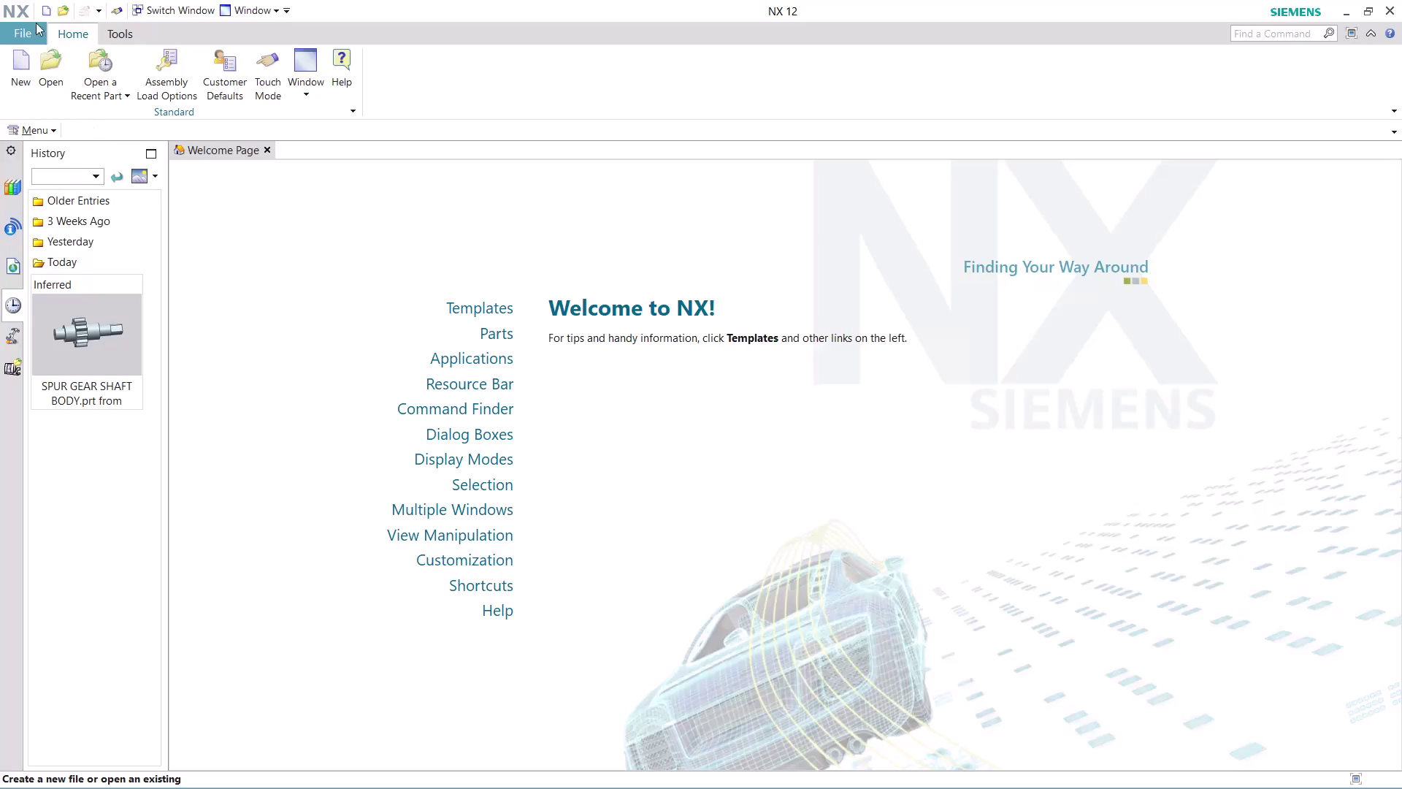
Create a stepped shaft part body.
Create a new part, model1.prt, from the millimetre Model template.
click(9, 72)
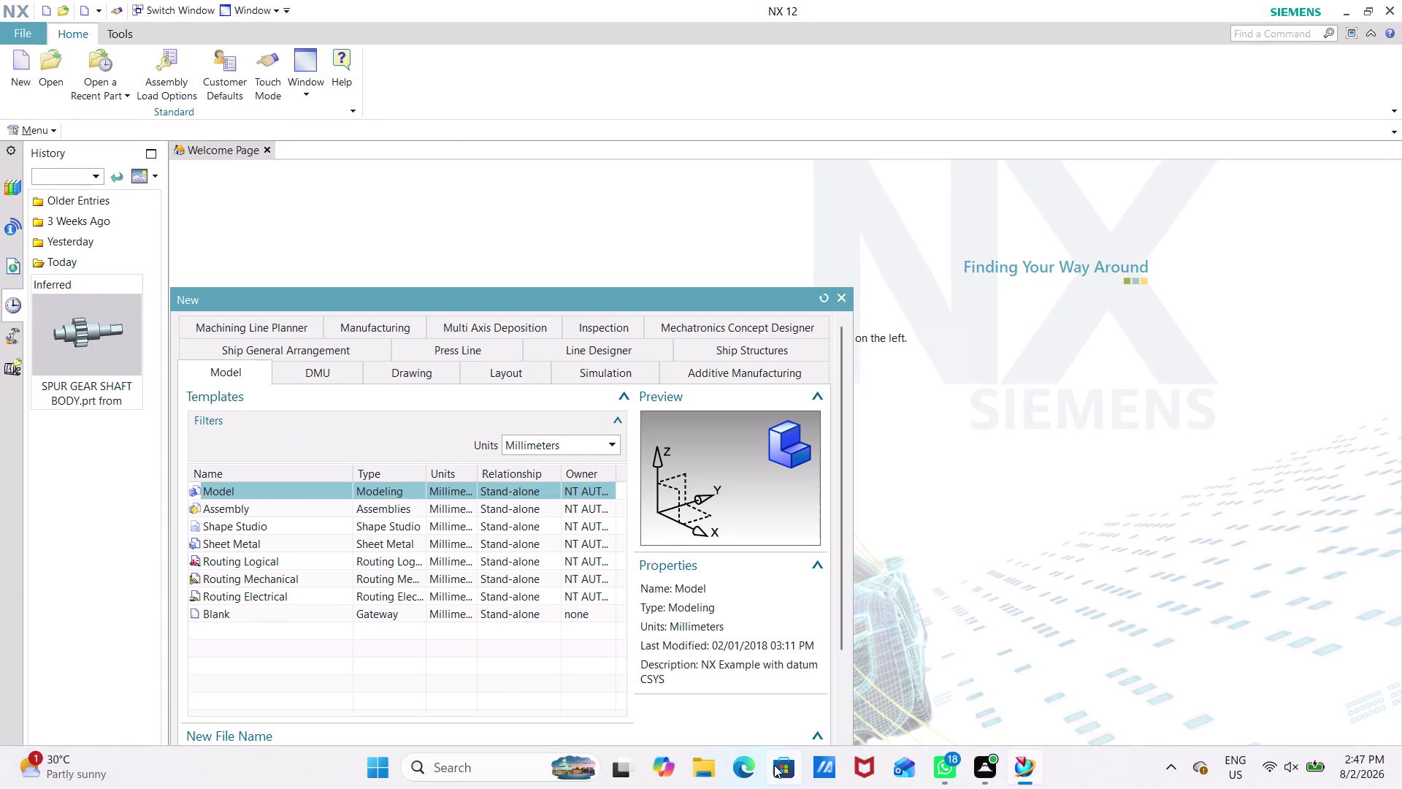
click(759, 765)
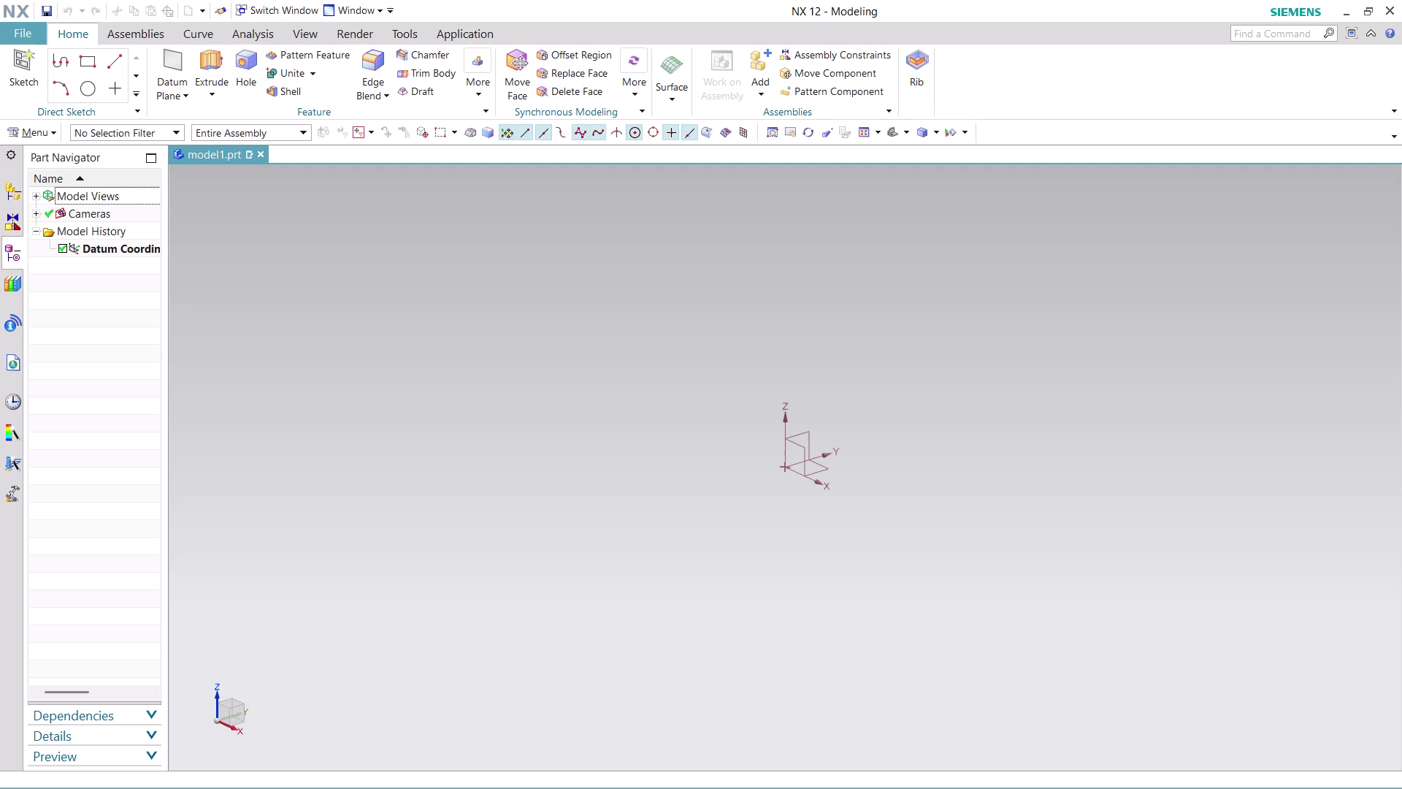
Insert Sketch (1) on the XY plane with default orientation and origin at 0,0,0.
click(35, 129)
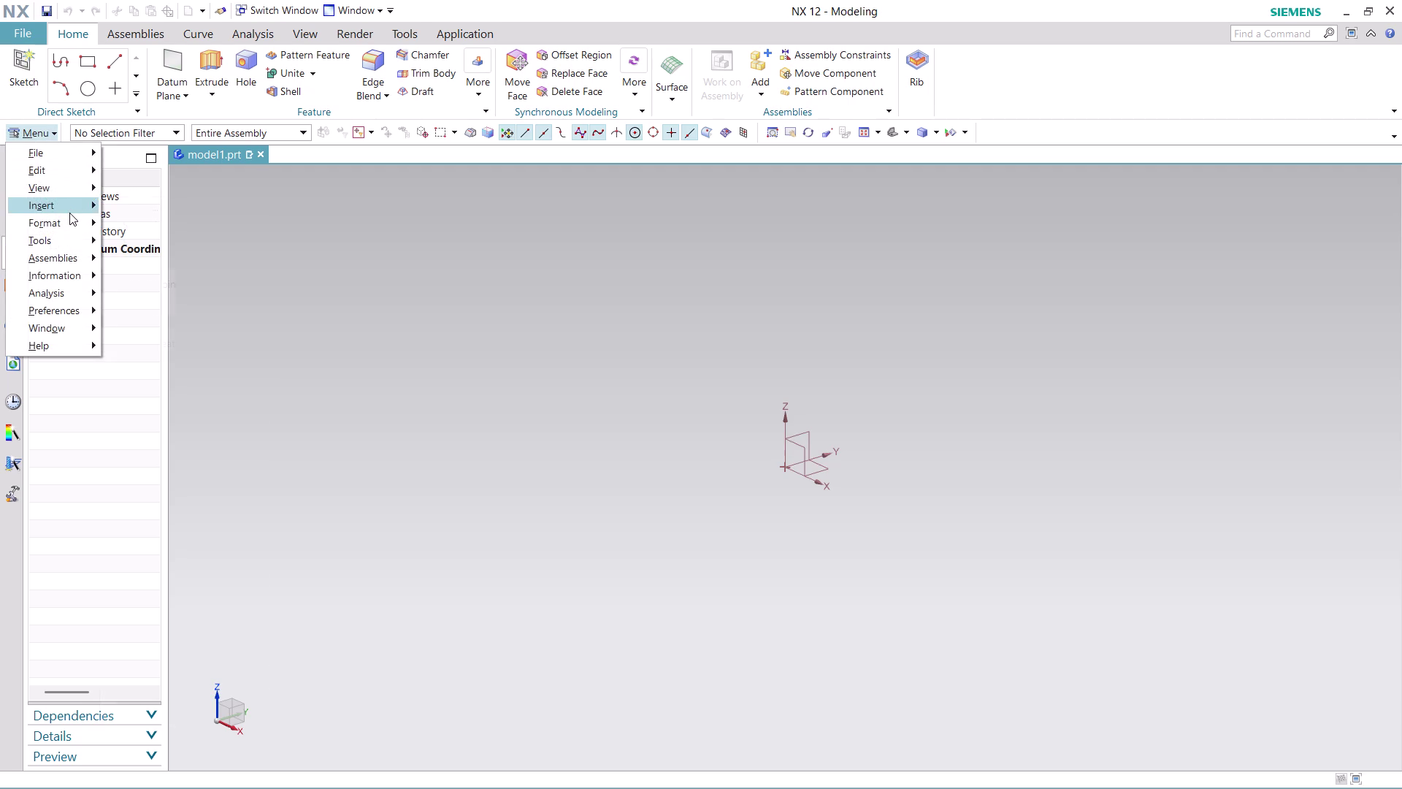
click(171, 227)
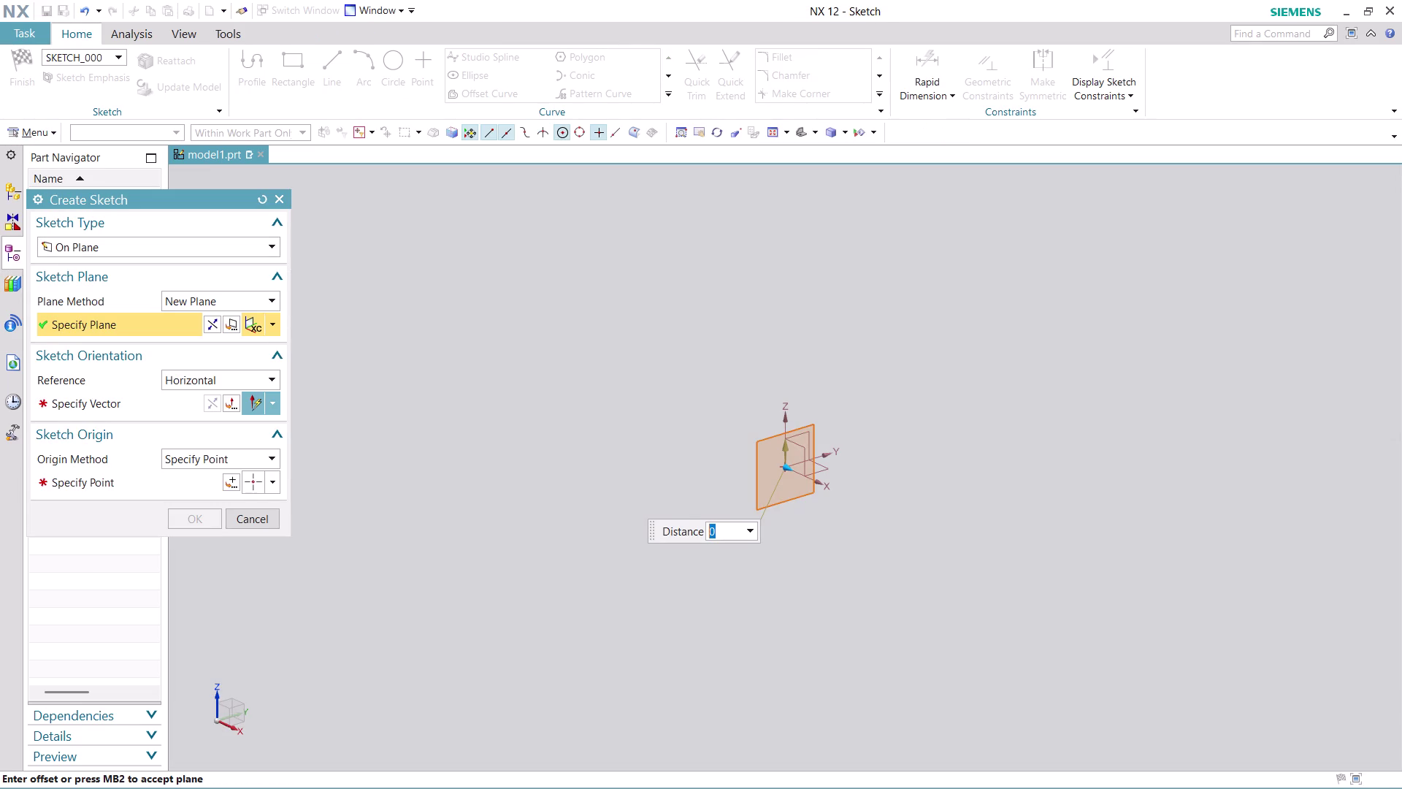
click(272, 324)
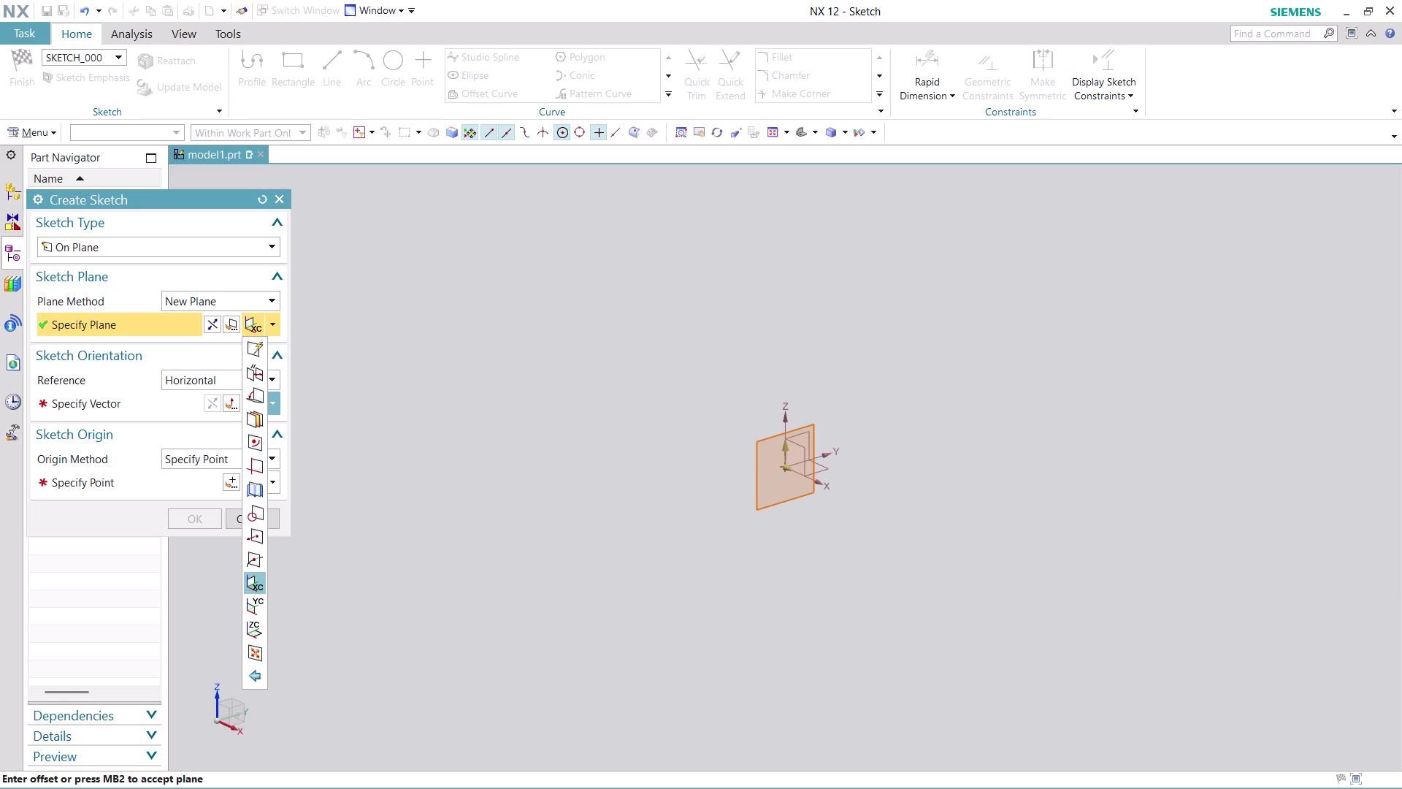
click(262, 635)
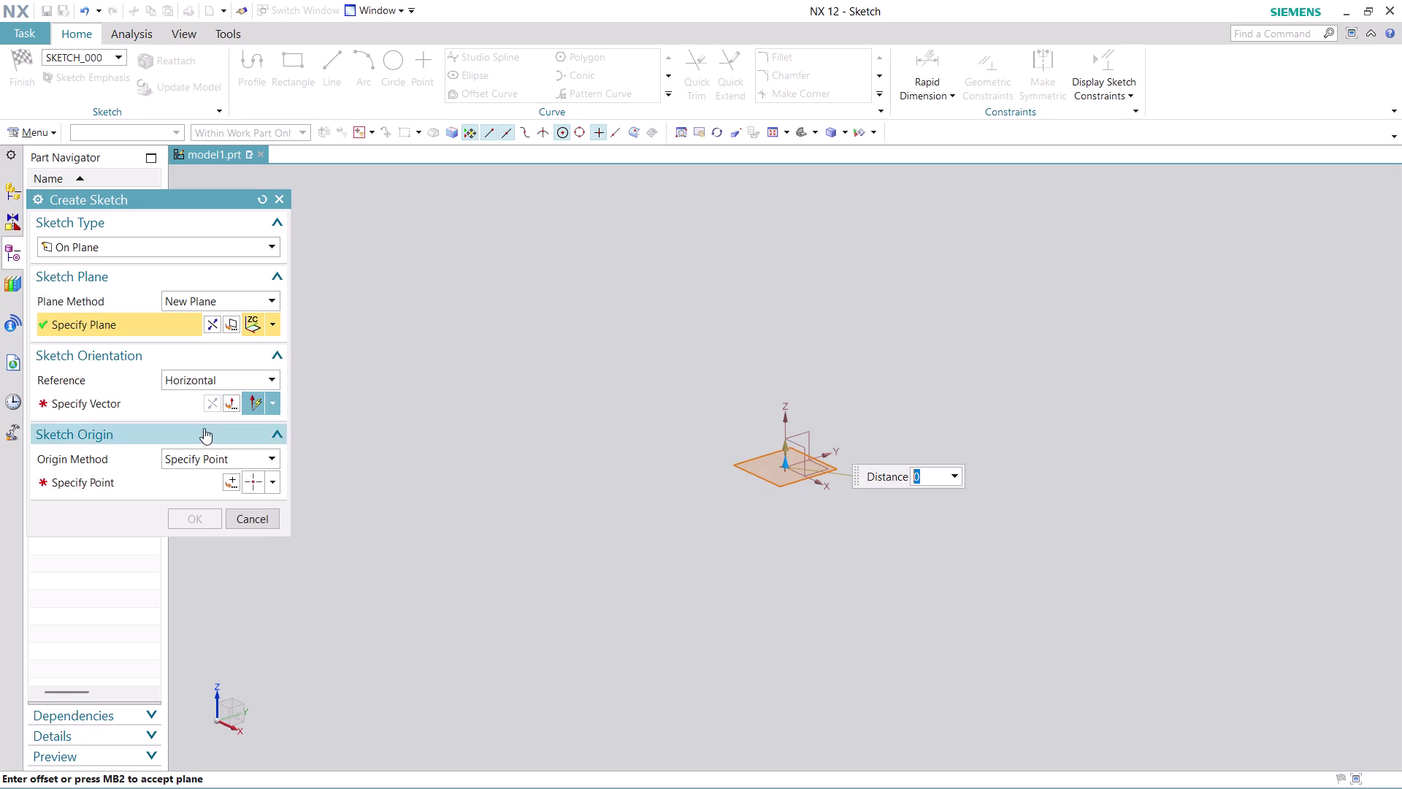
click(142, 406)
click(826, 455)
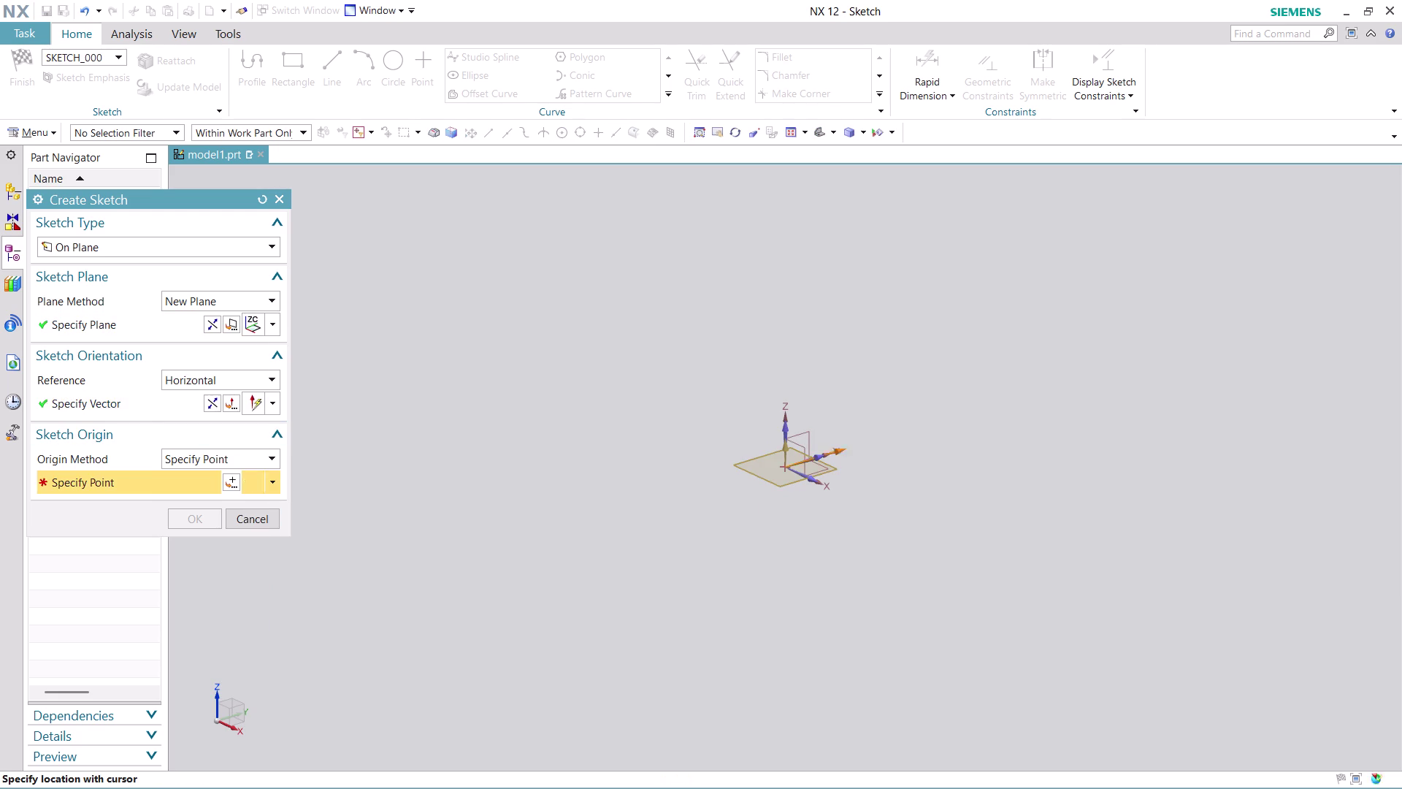
click(223, 481)
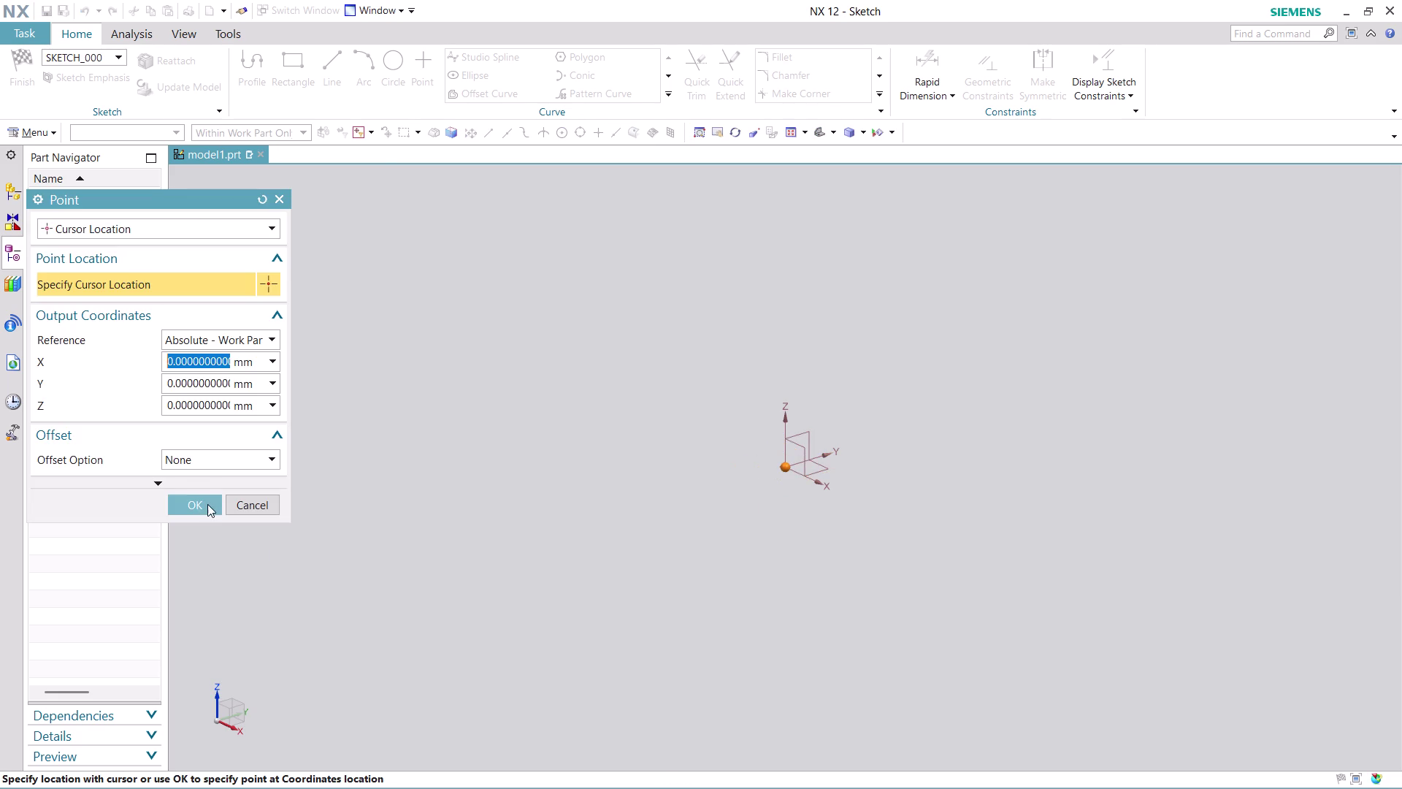
click(203, 511)
click(193, 515)
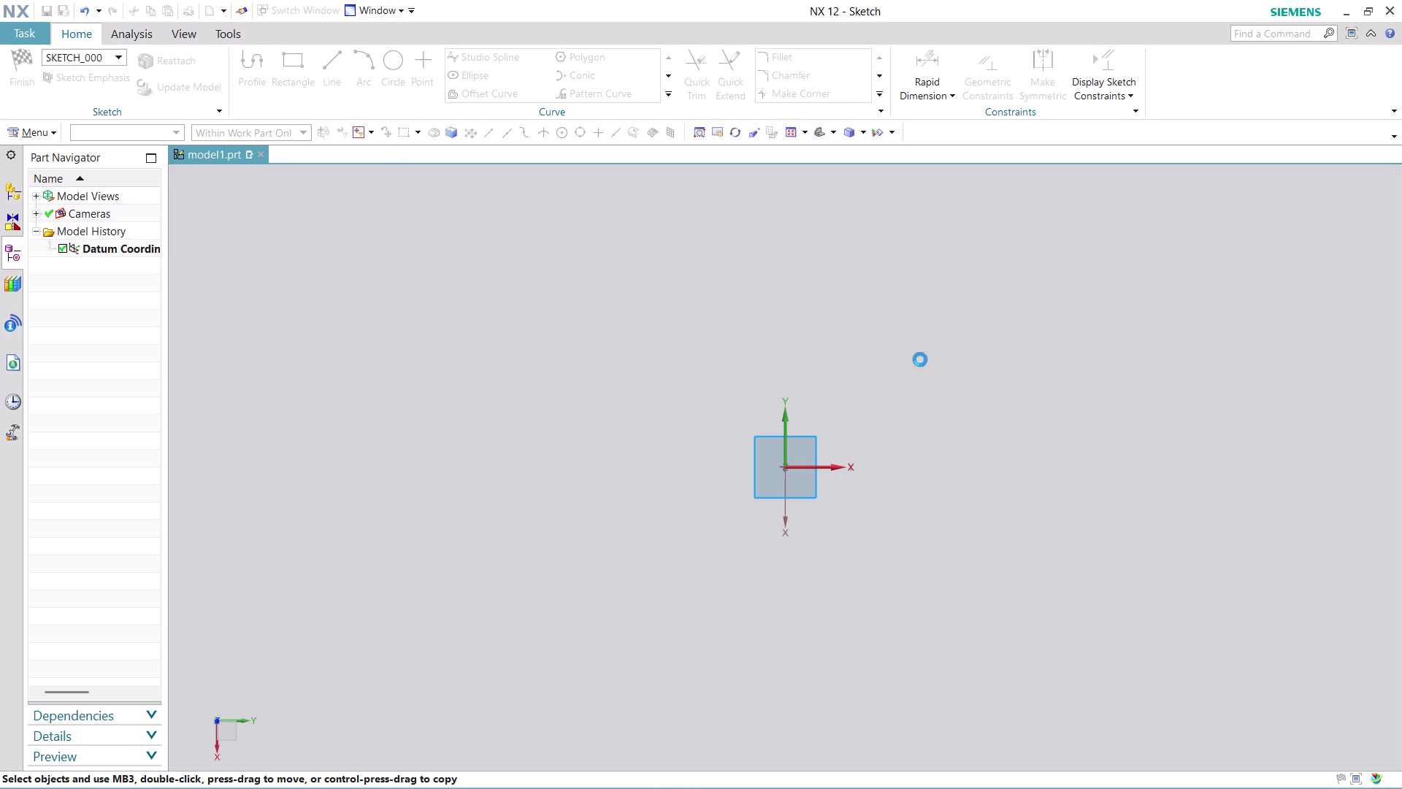
click(1276, 37)
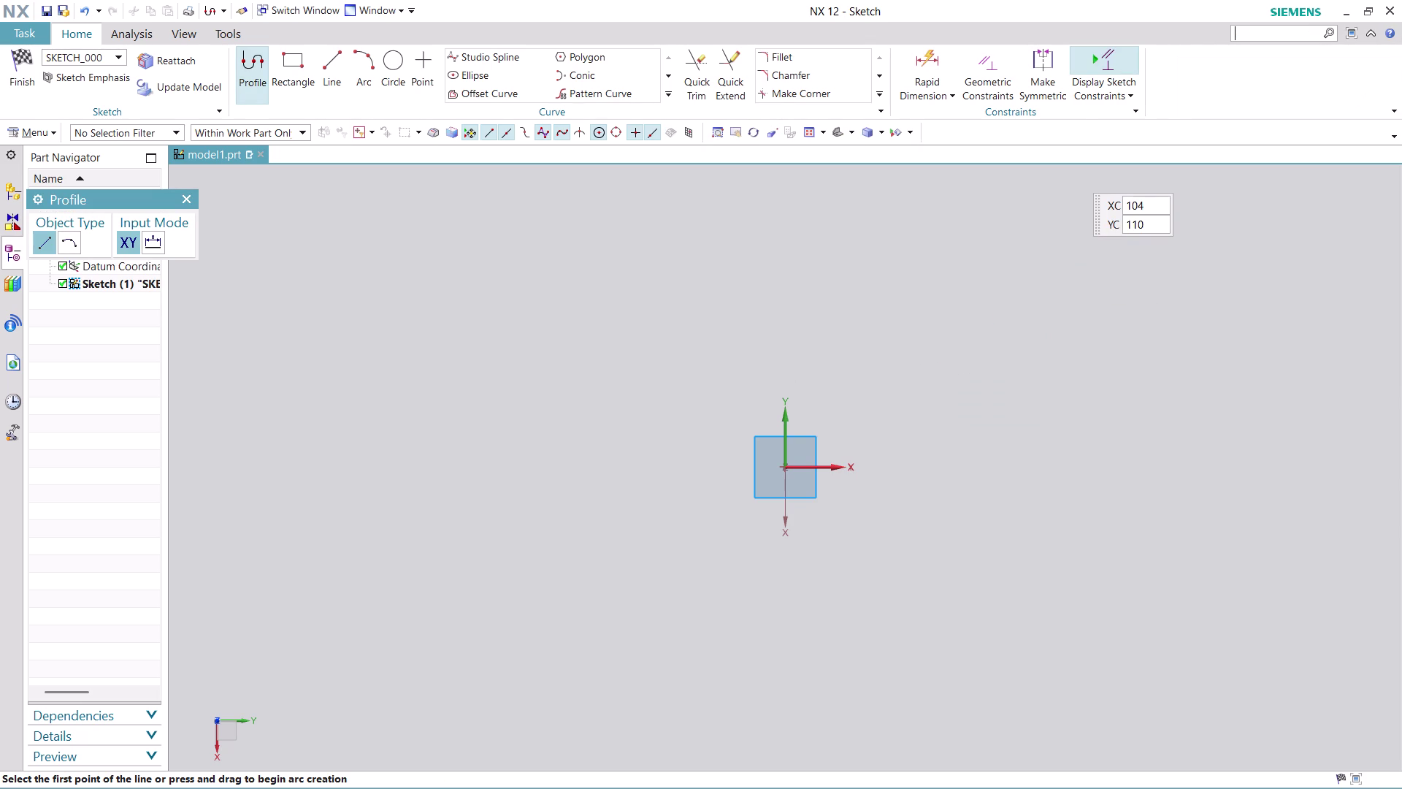
Find JOURNAL in Command Finder, choose Record Journal, and dismiss the warning.
text(JO)
text(URN)
text(A)
text(L)
key(Return)
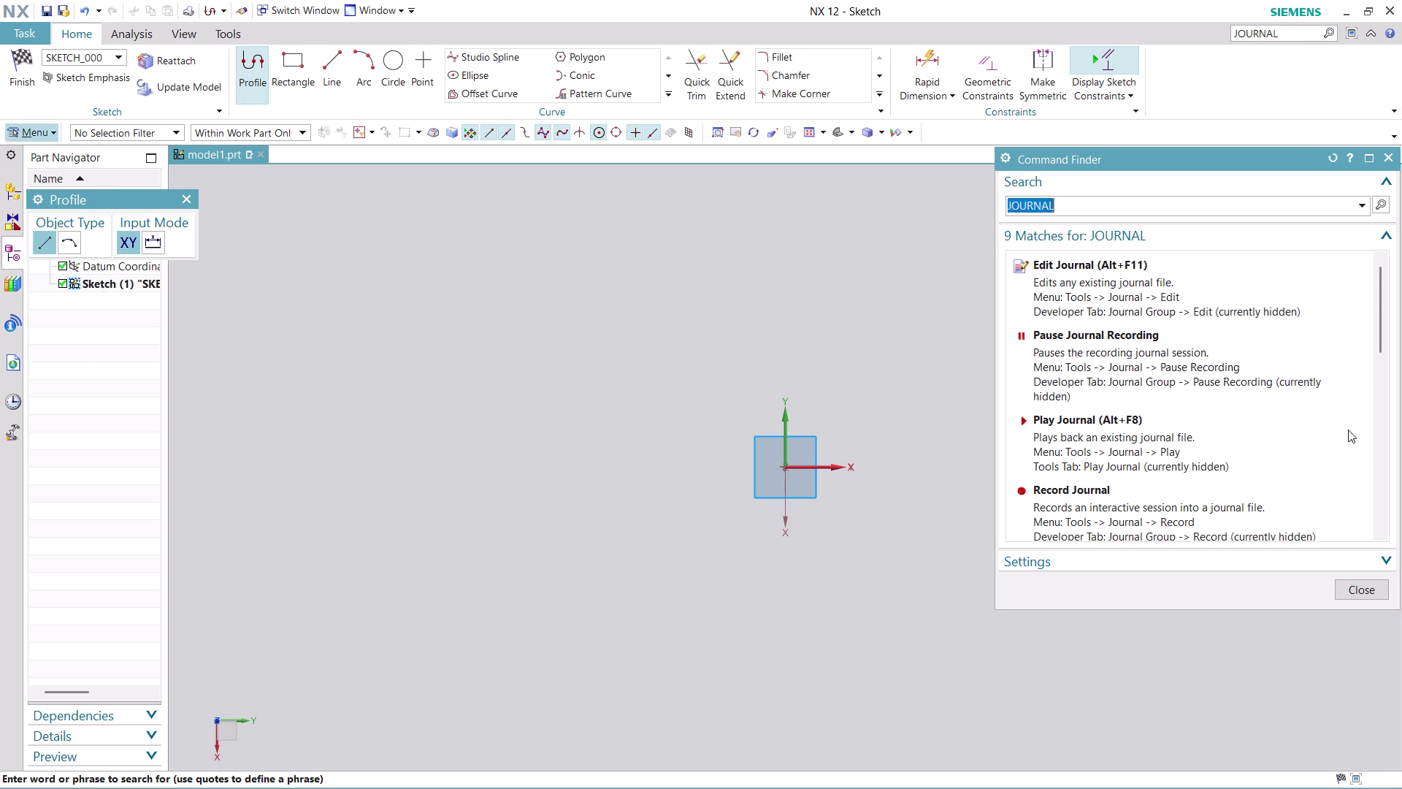
scroll(down, 3)
scroll(down, 3)
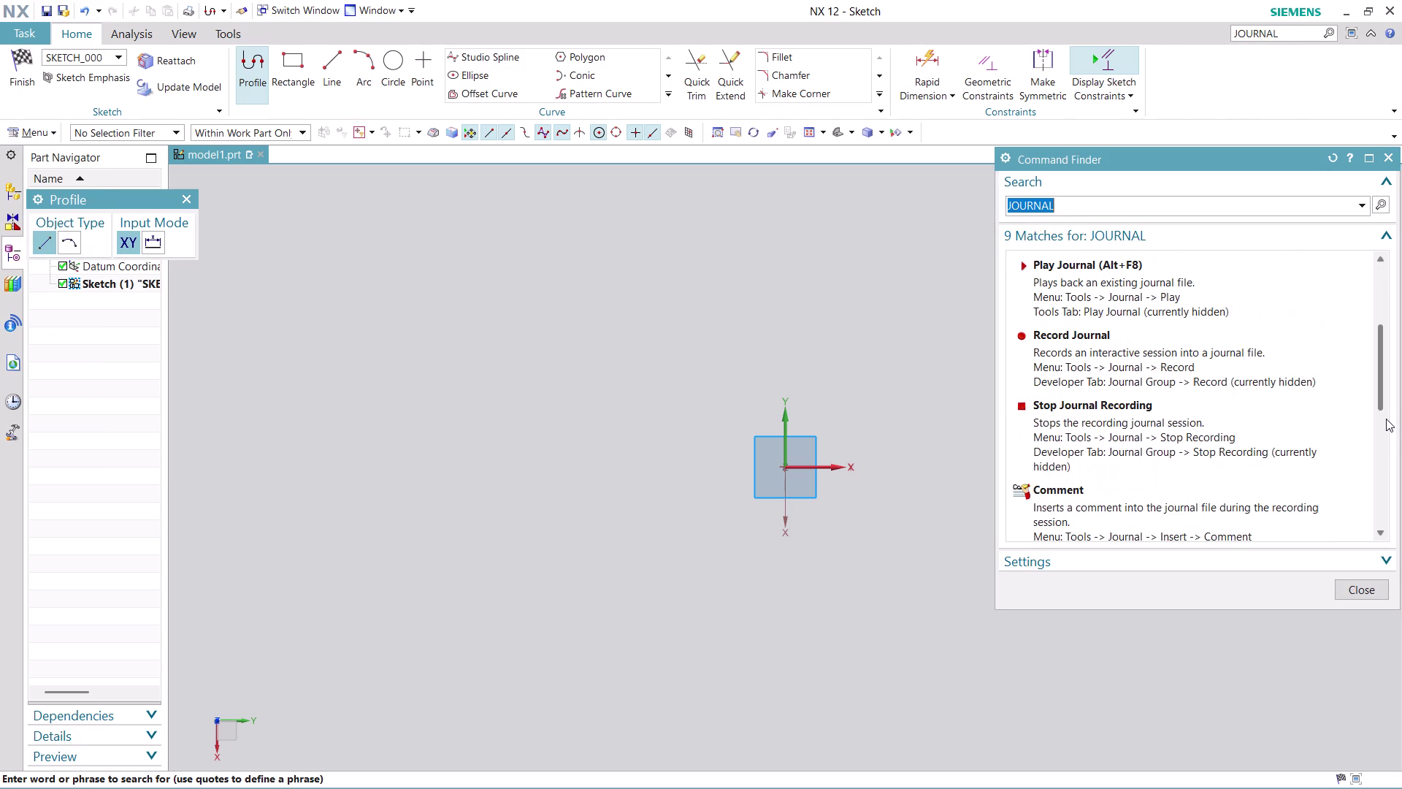
click(1184, 378)
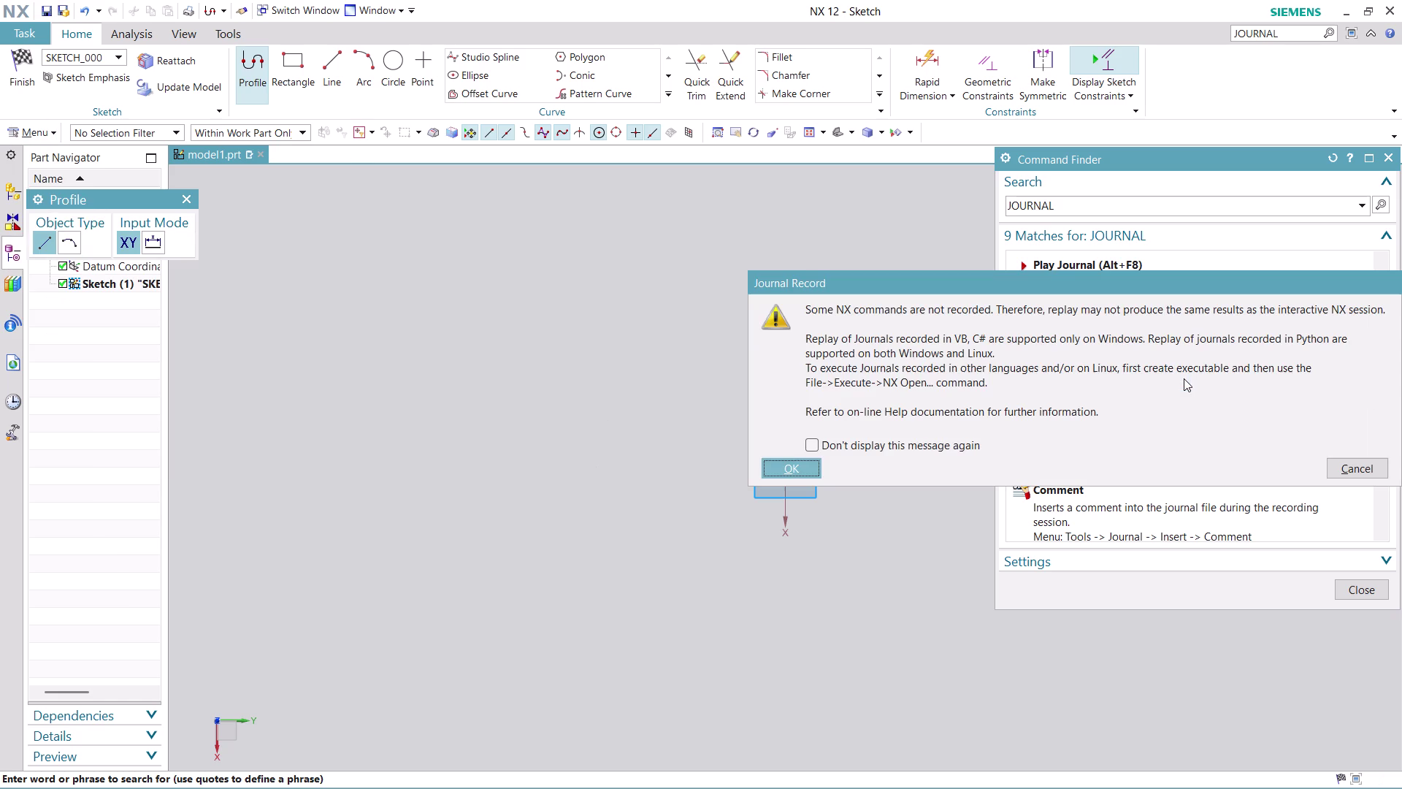
click(786, 468)
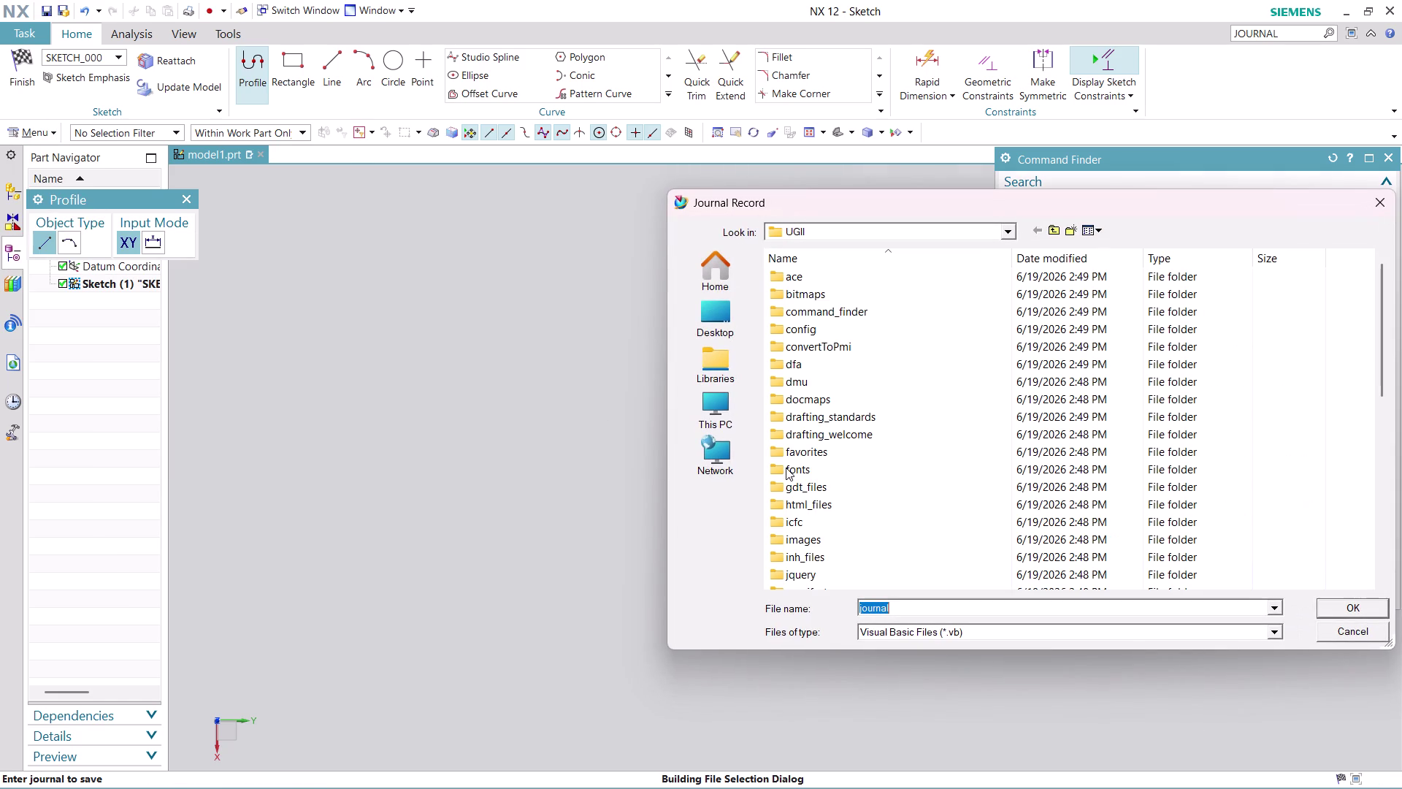
Save the journal as PART in the nx-cad drawing files folder and start recording.
click(719, 319)
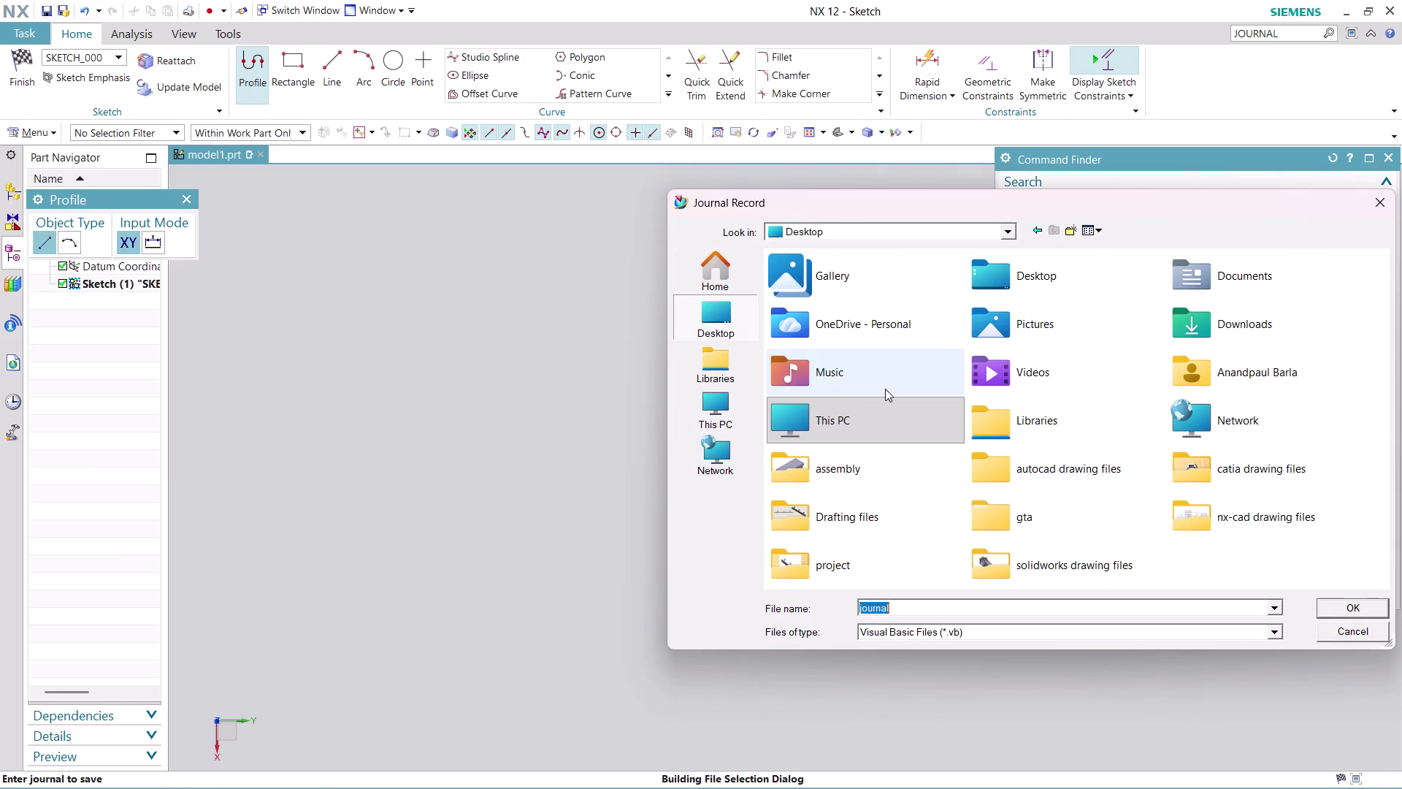
double_click(1282, 507)
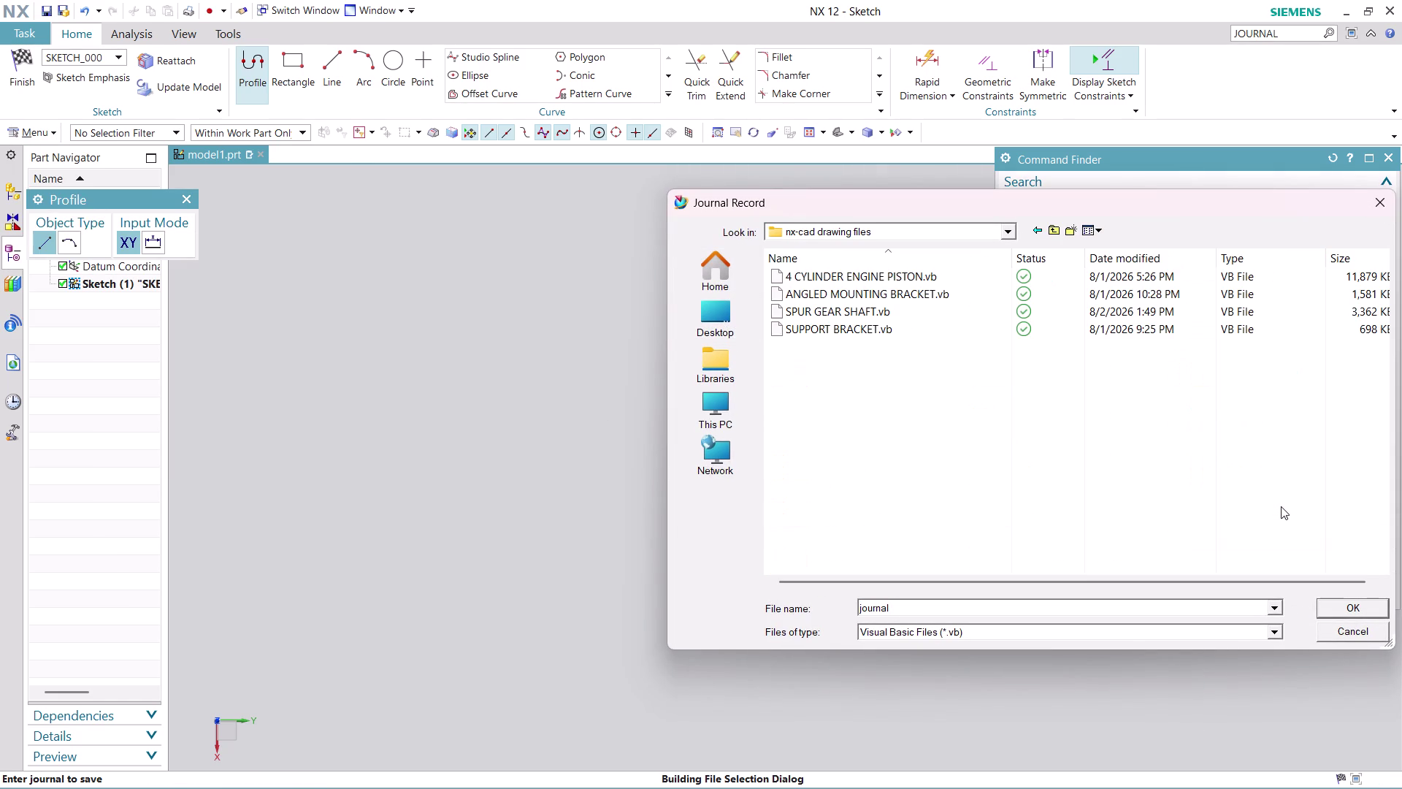
click(1079, 604)
text(PART)
key(space)
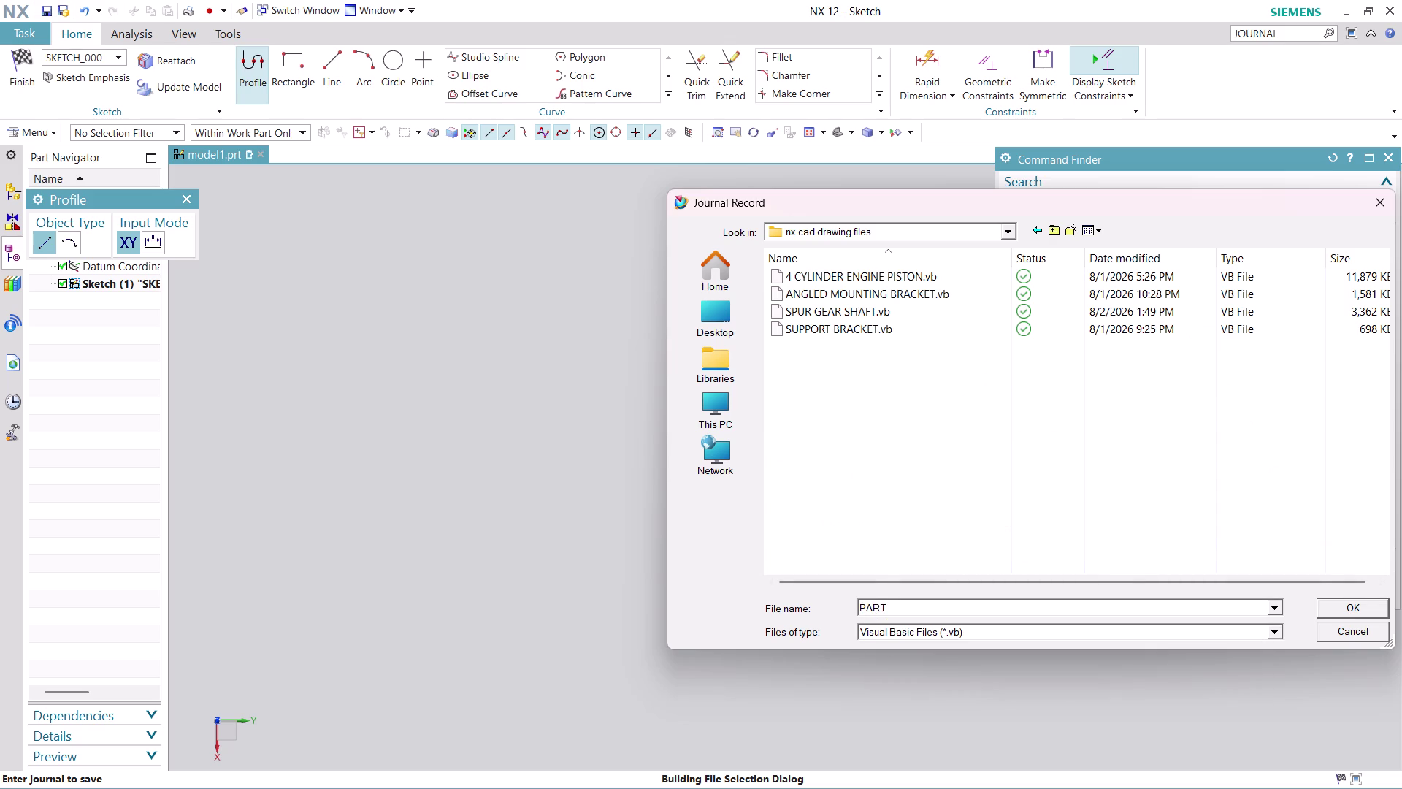
text(BODY)
click(1369, 604)
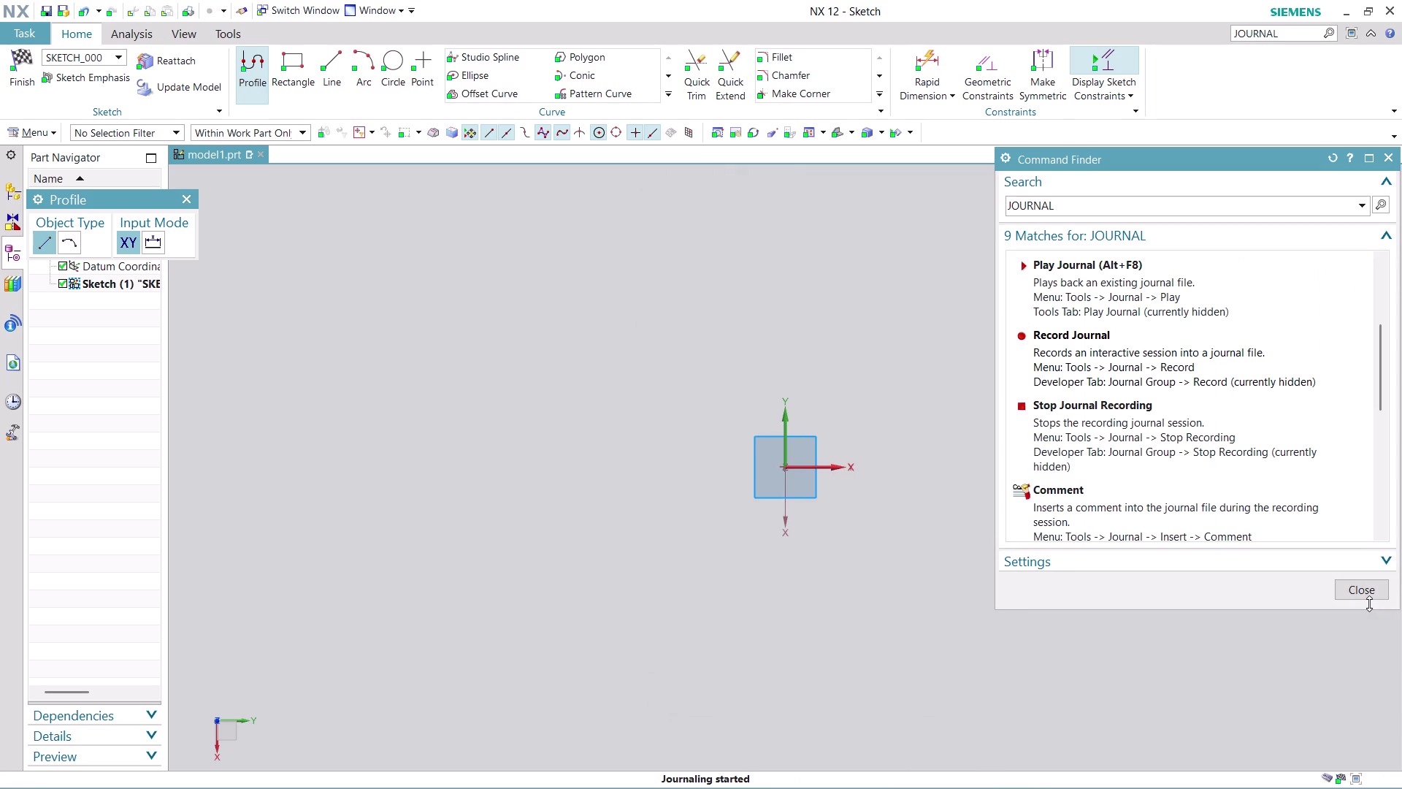
click(1365, 590)
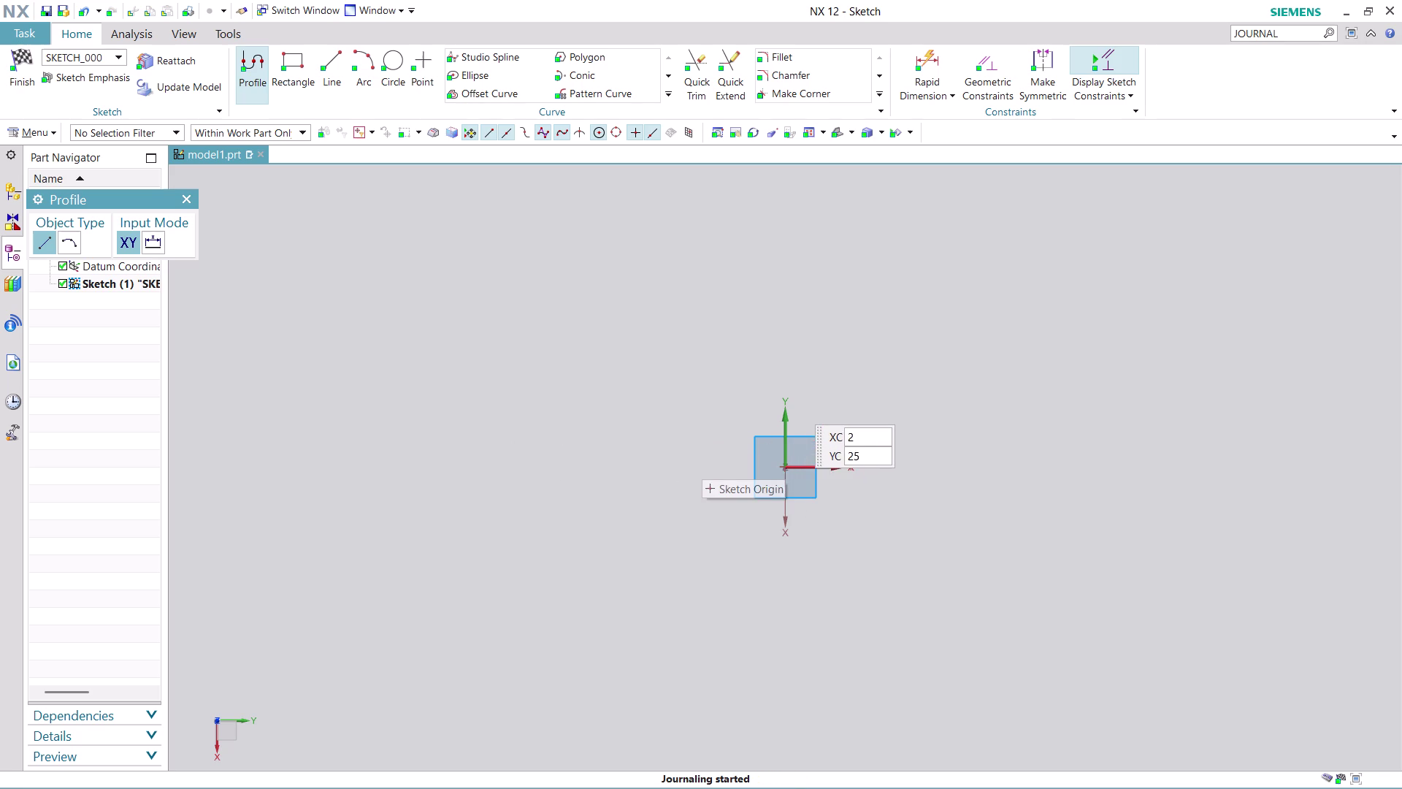
Draw the profile's left edge, 35.9 top edge, 17/22 raised step, then 15, 10-drop, 25 edges.
click(710, 472)
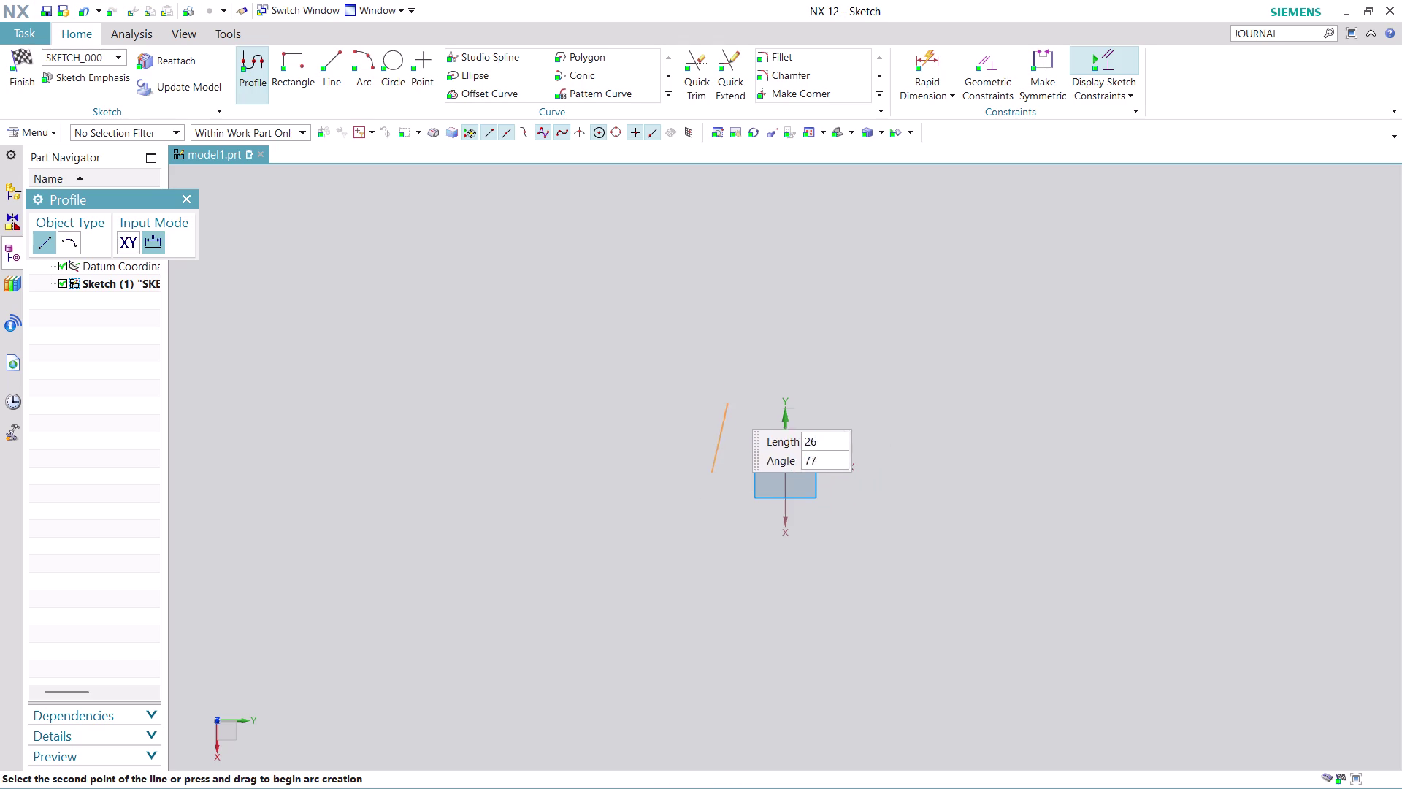
click(709, 329)
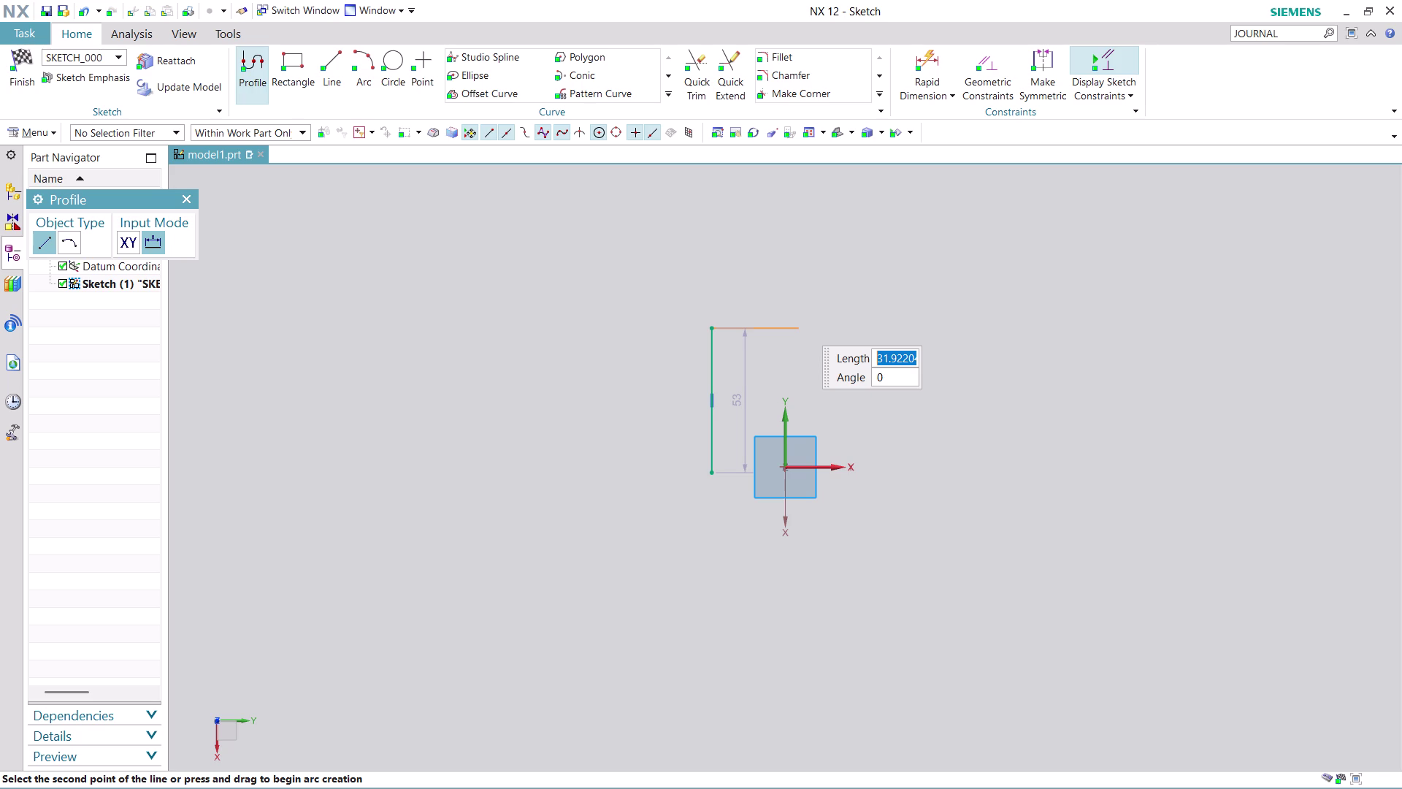
click(811, 321)
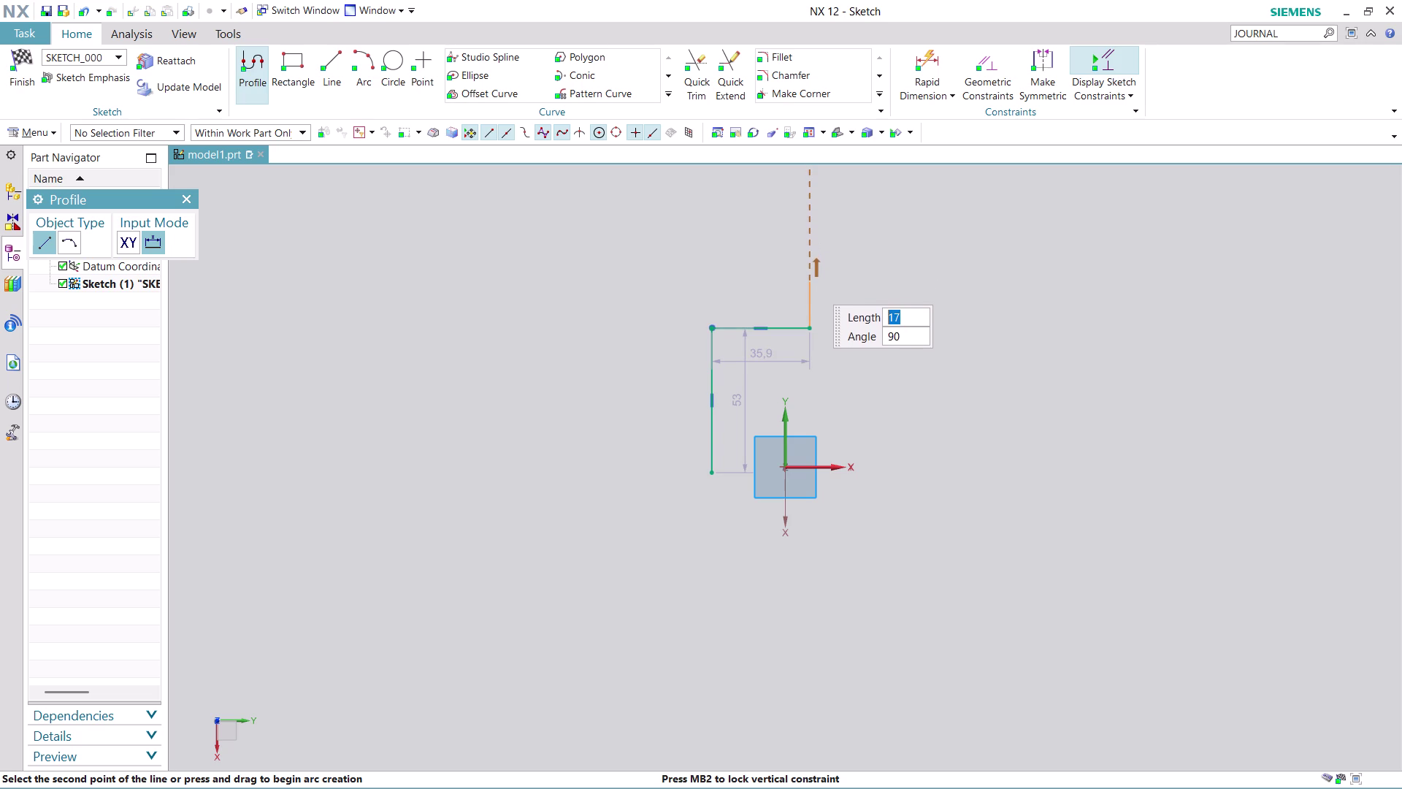
click(809, 281)
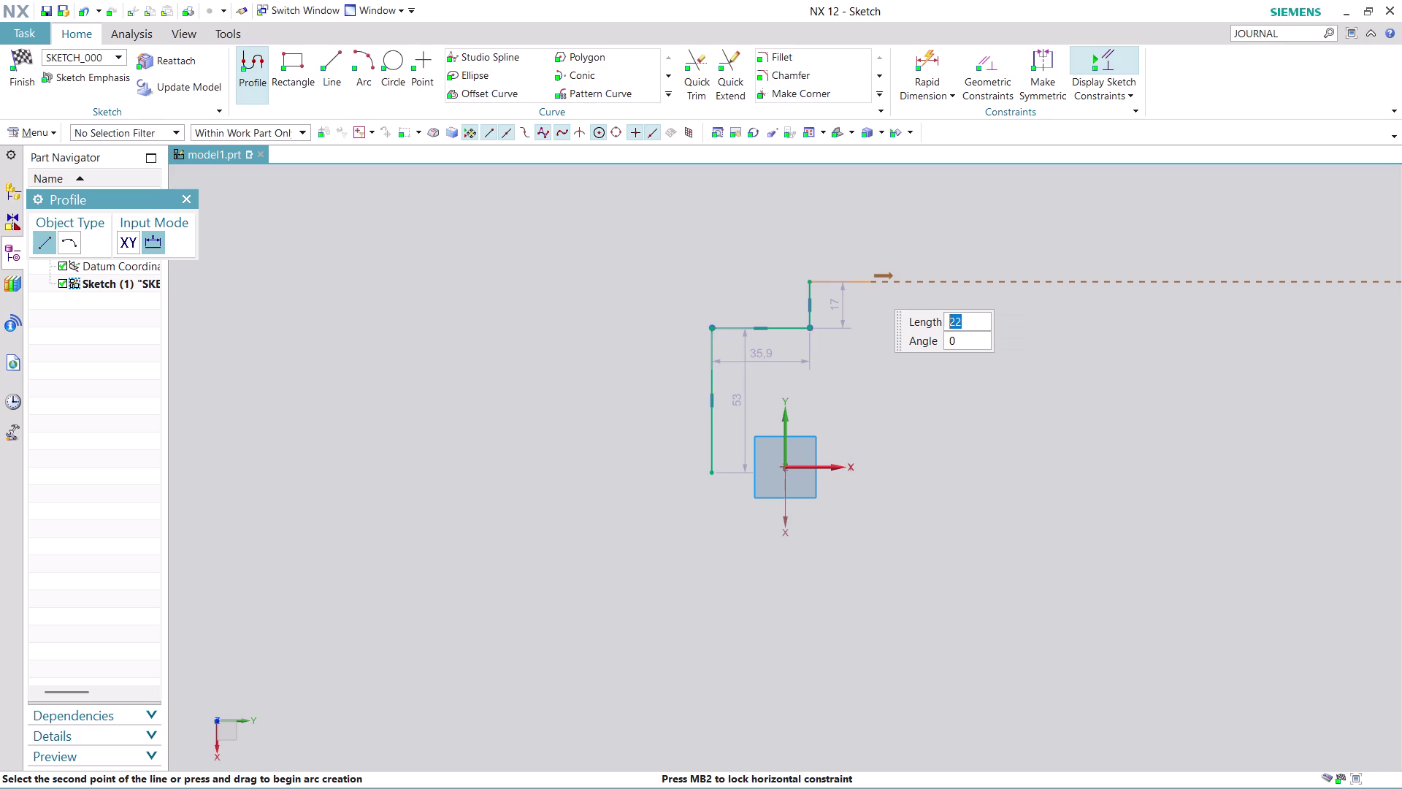
click(870, 285)
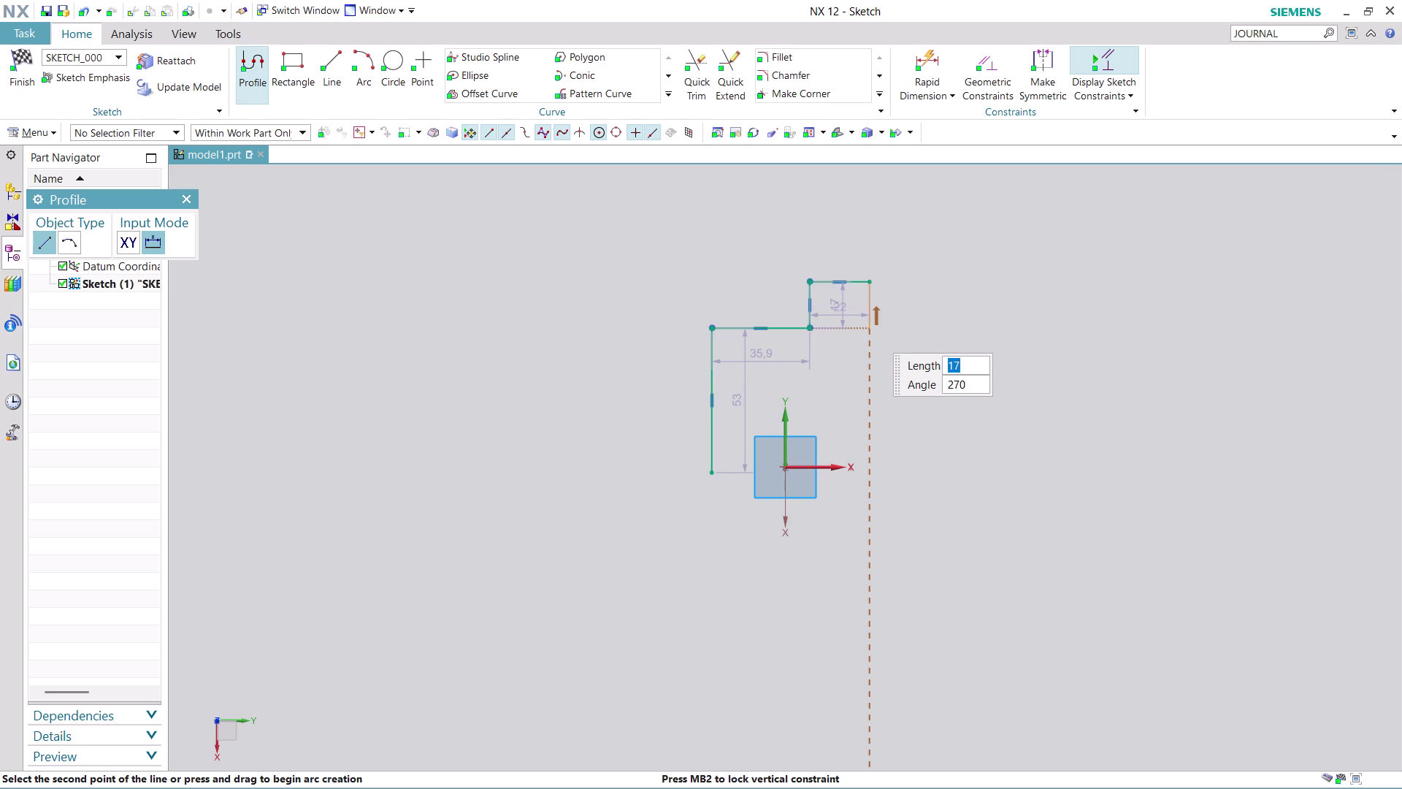
click(869, 329)
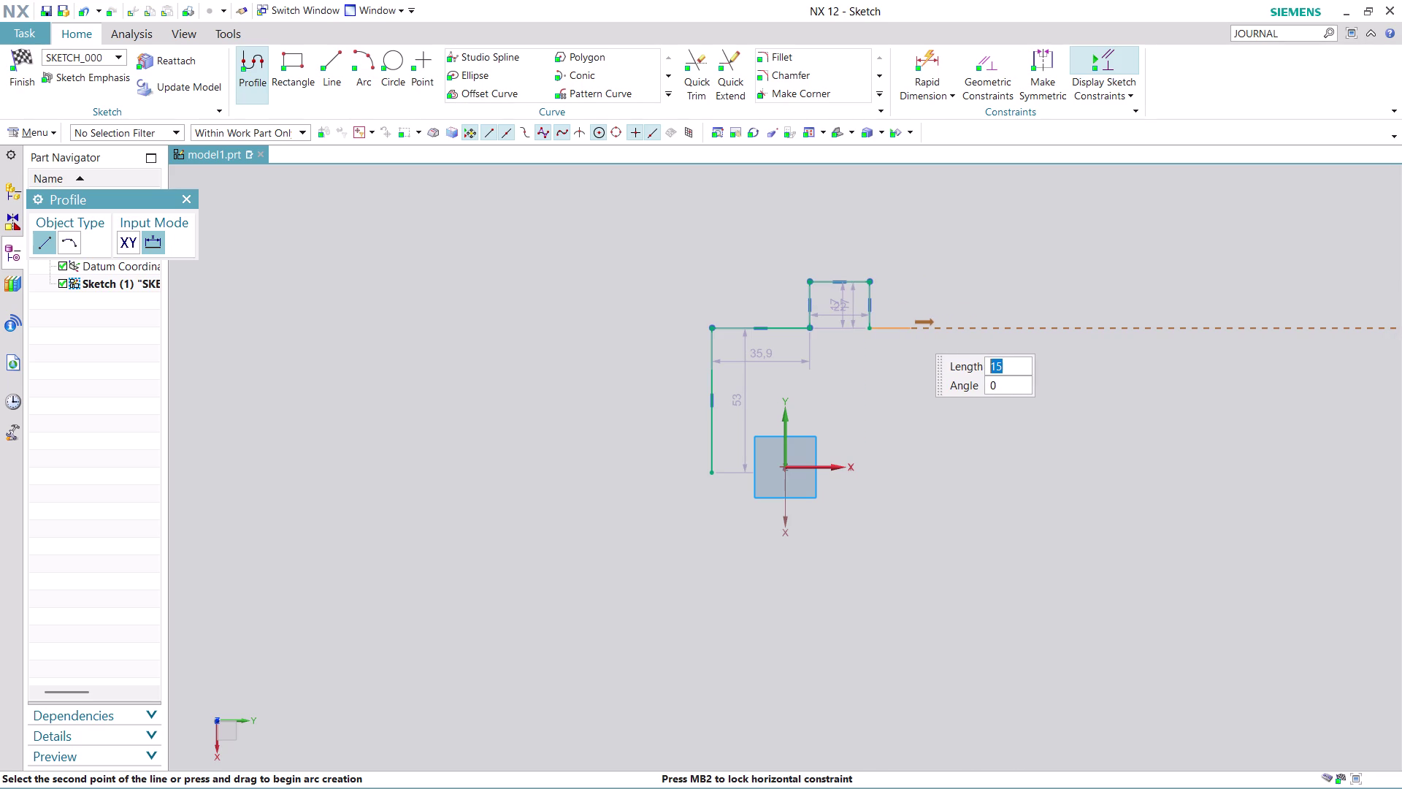
click(912, 329)
click(910, 354)
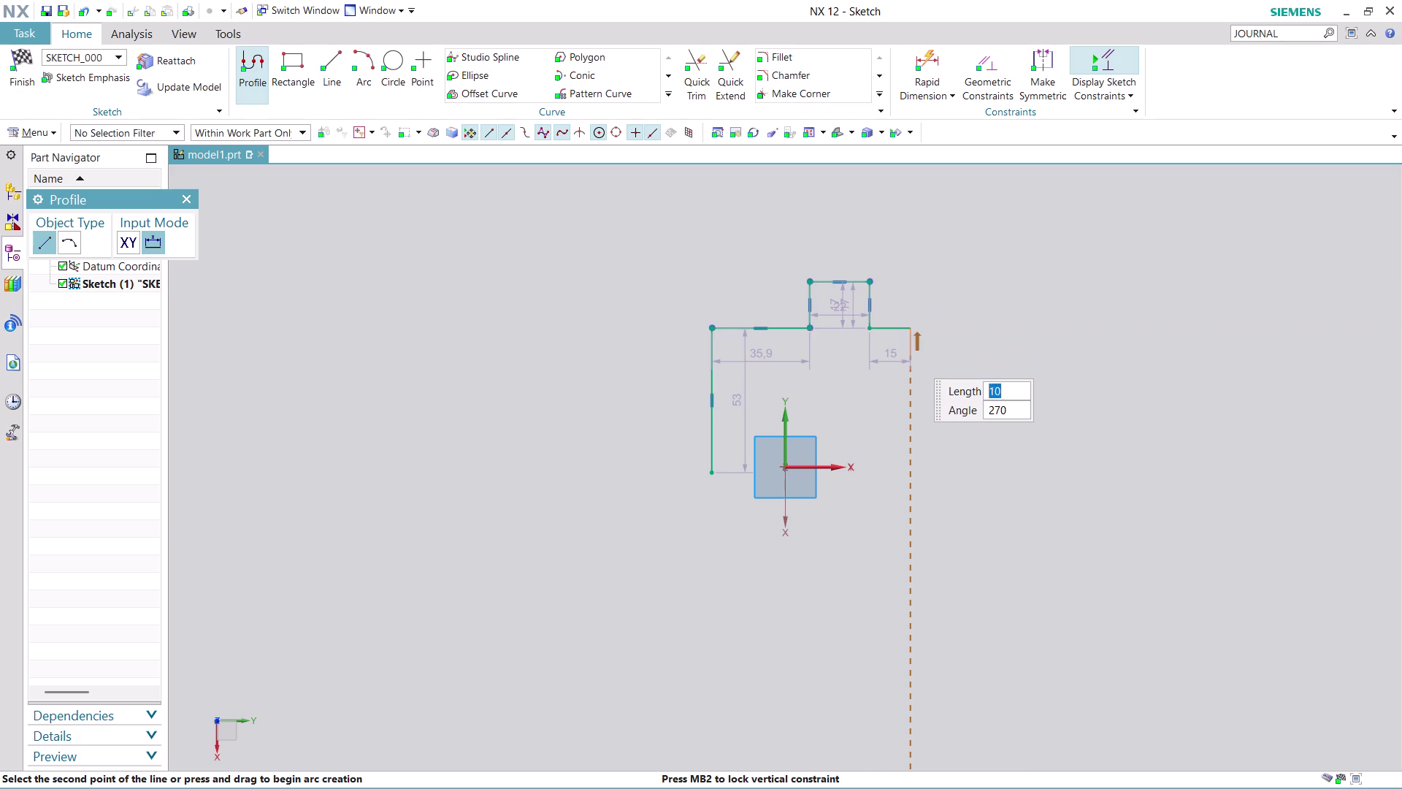
click(978, 353)
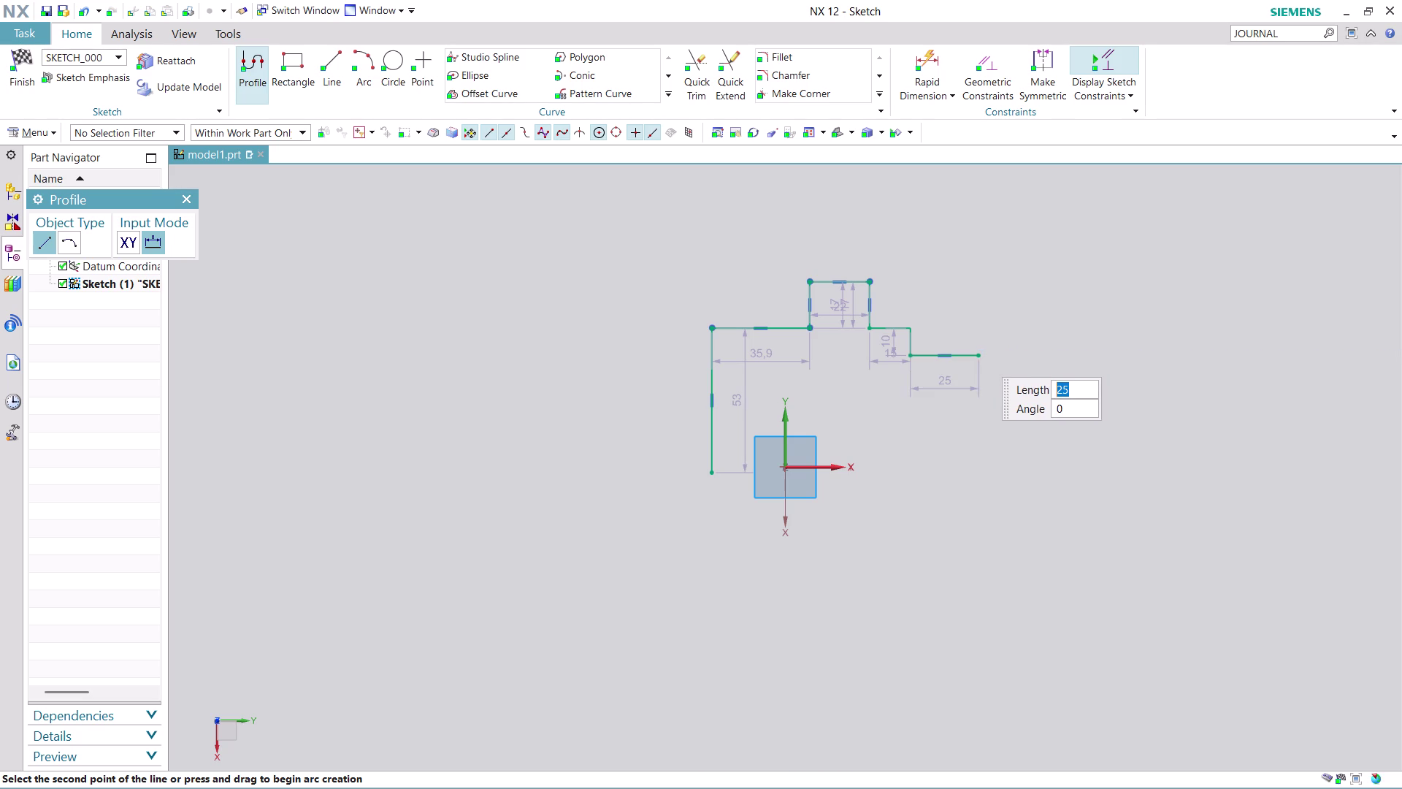
click(978, 377)
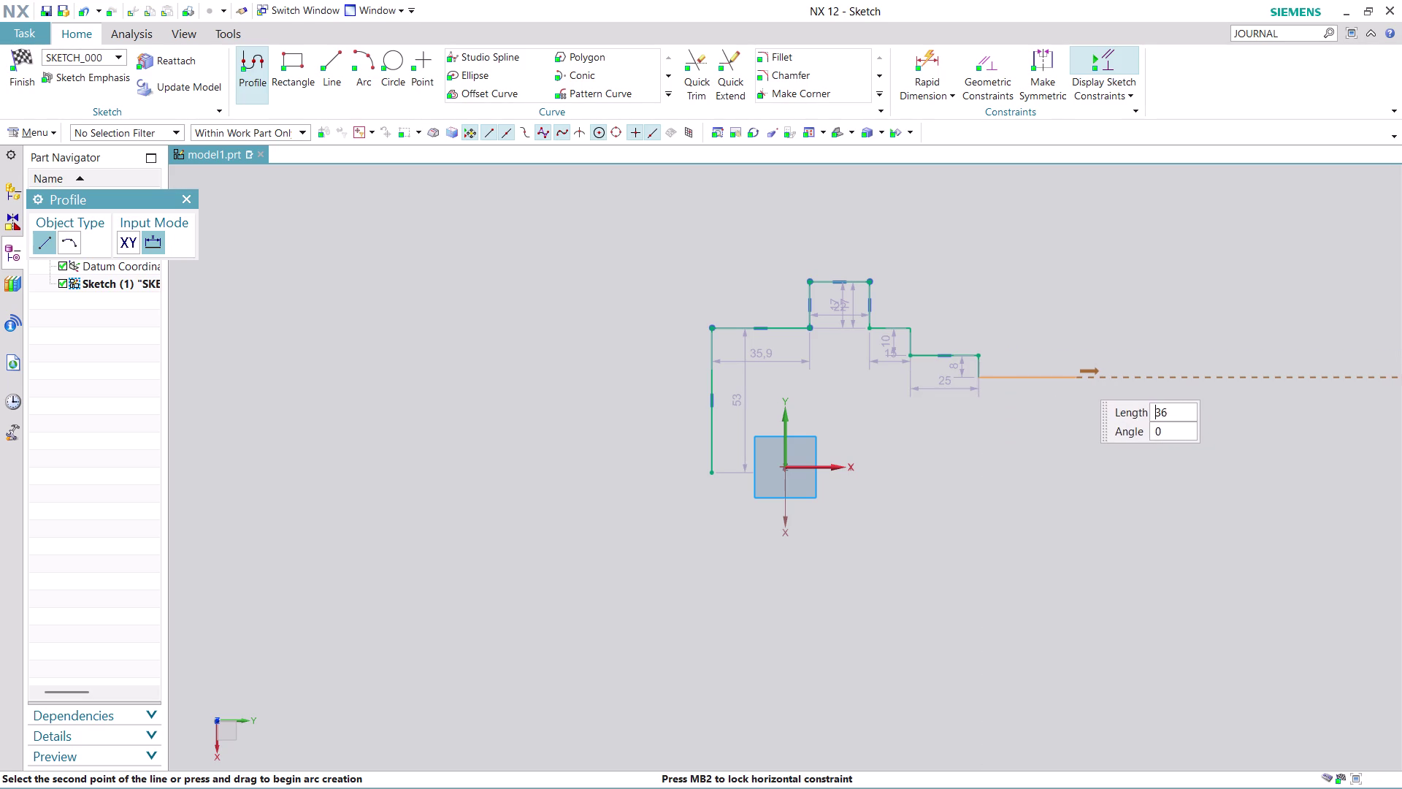
Add steps of 27, 23, 22 and 36 with vertical drops, then the long bottom edge leftward.
click(1052, 377)
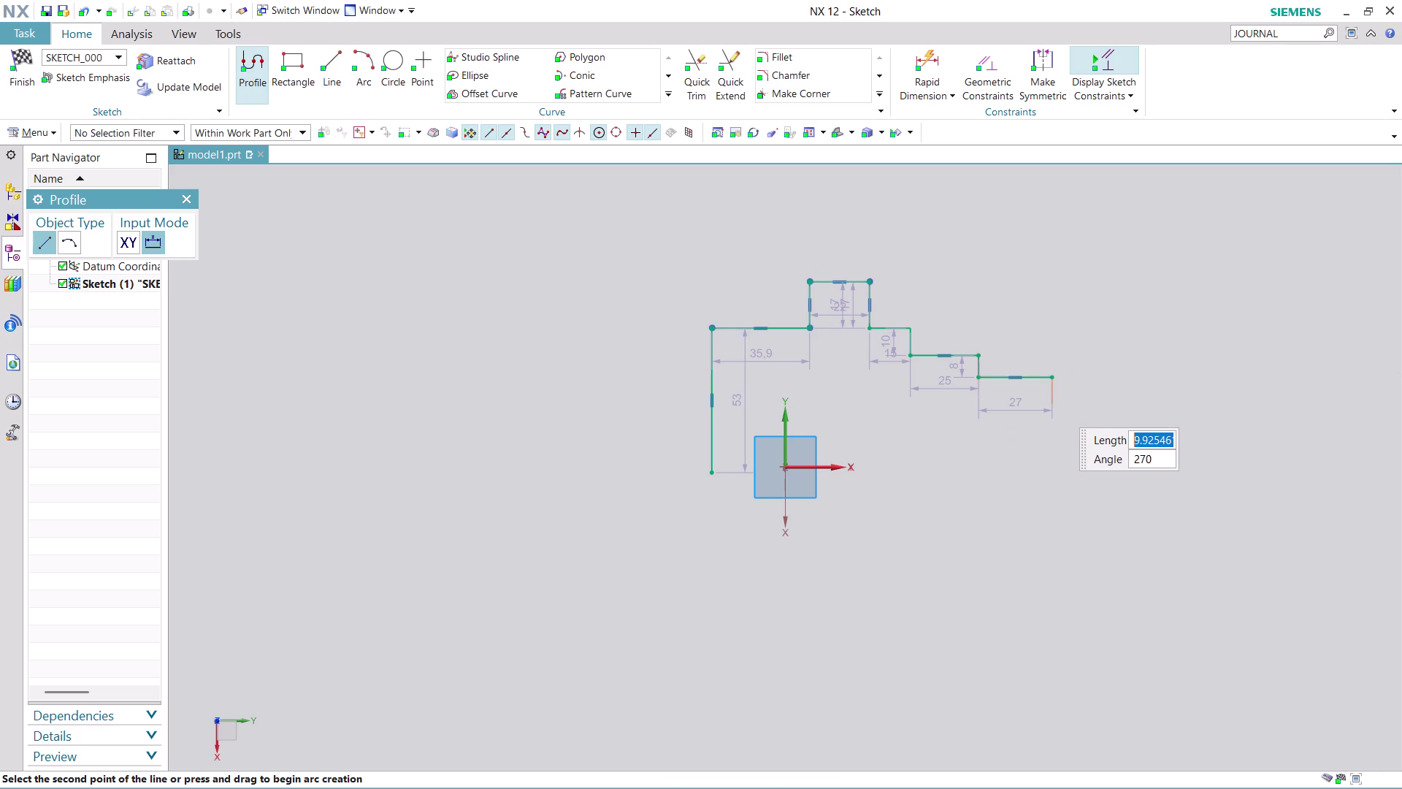
click(1055, 403)
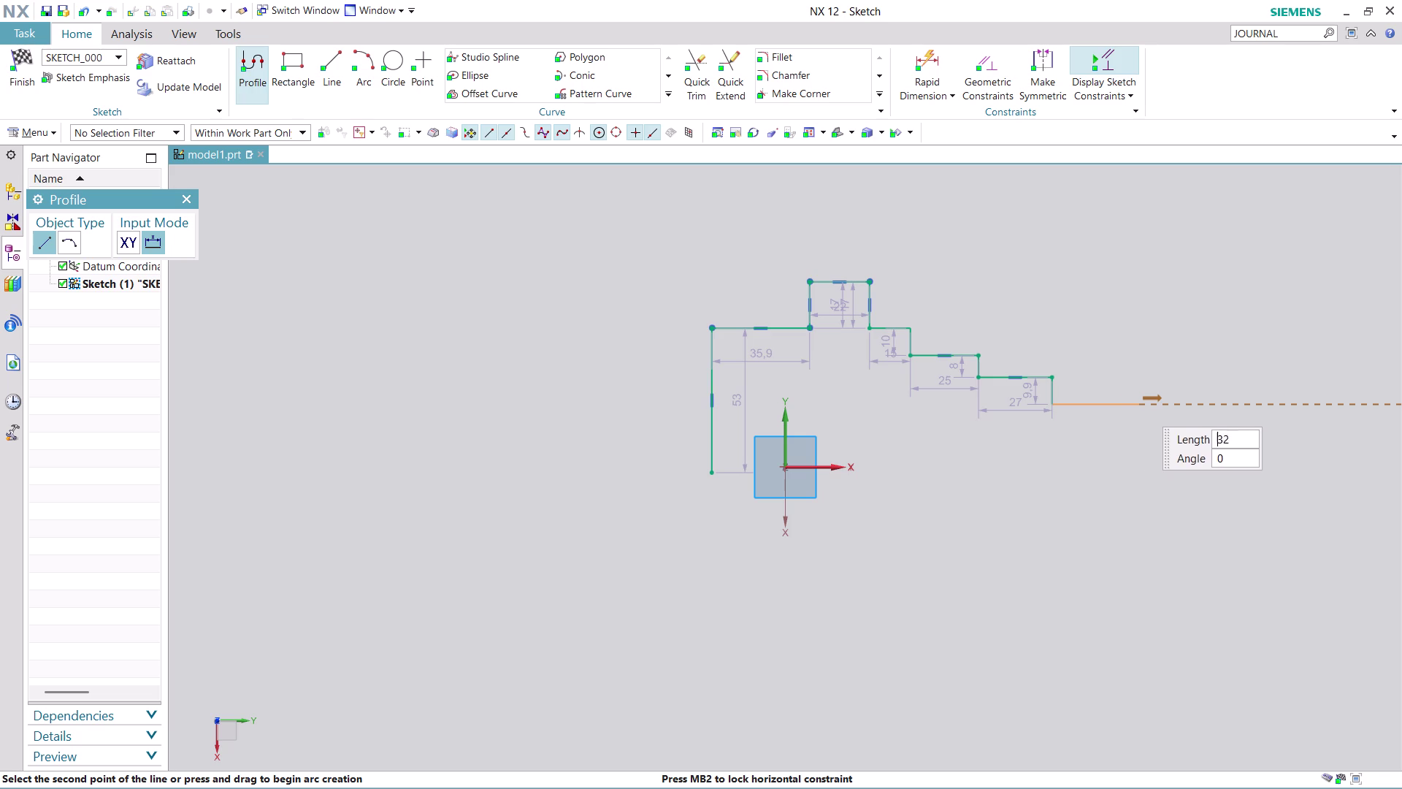
click(1114, 405)
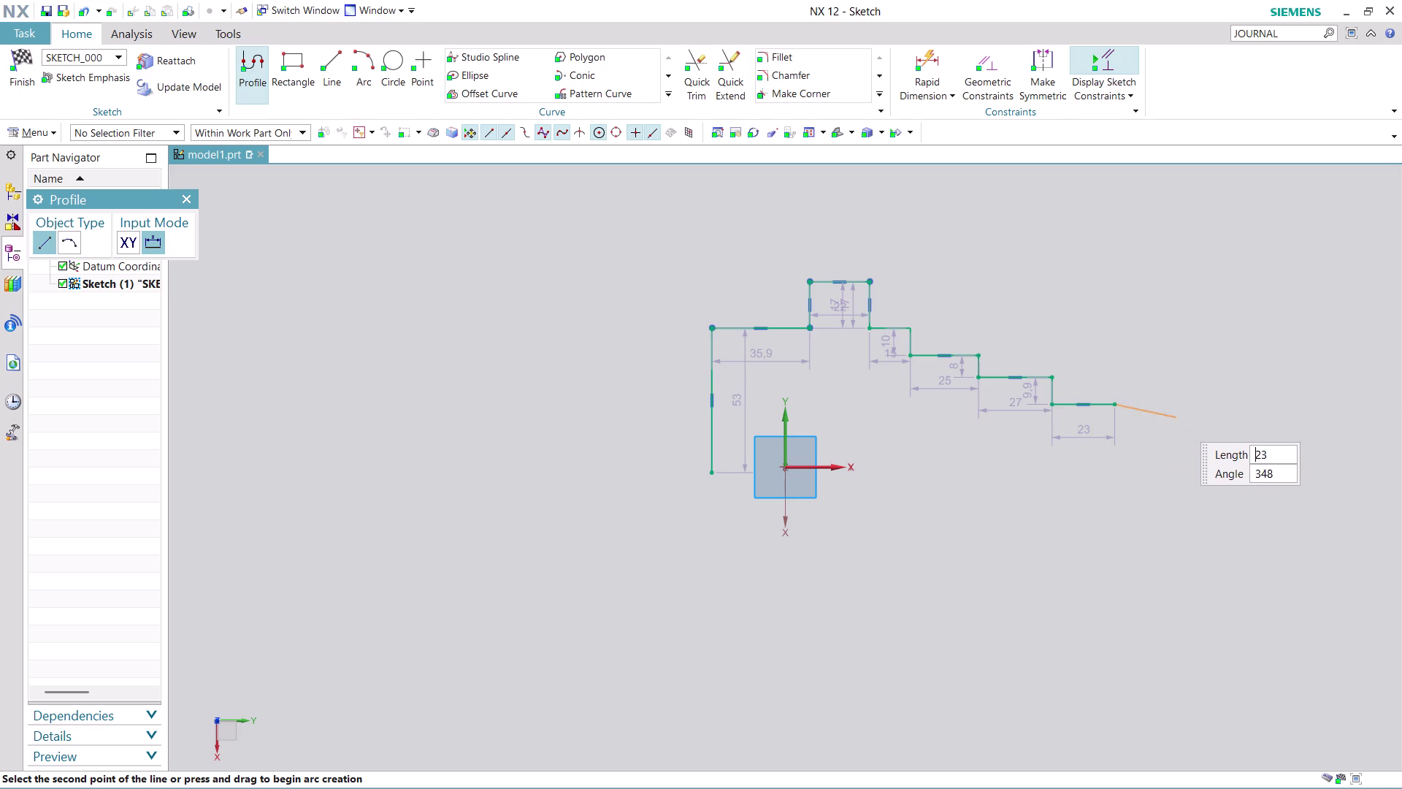
click(1123, 434)
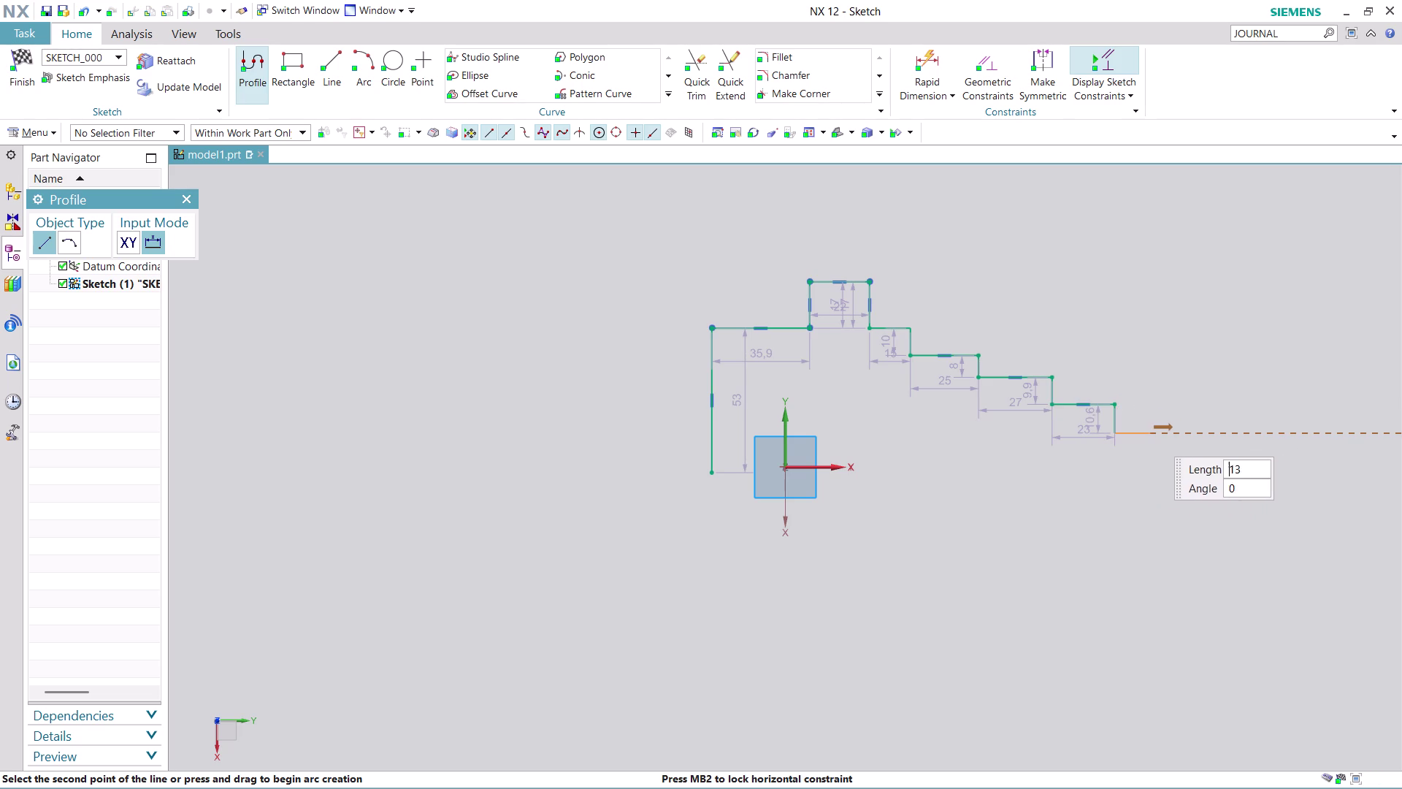
click(1175, 432)
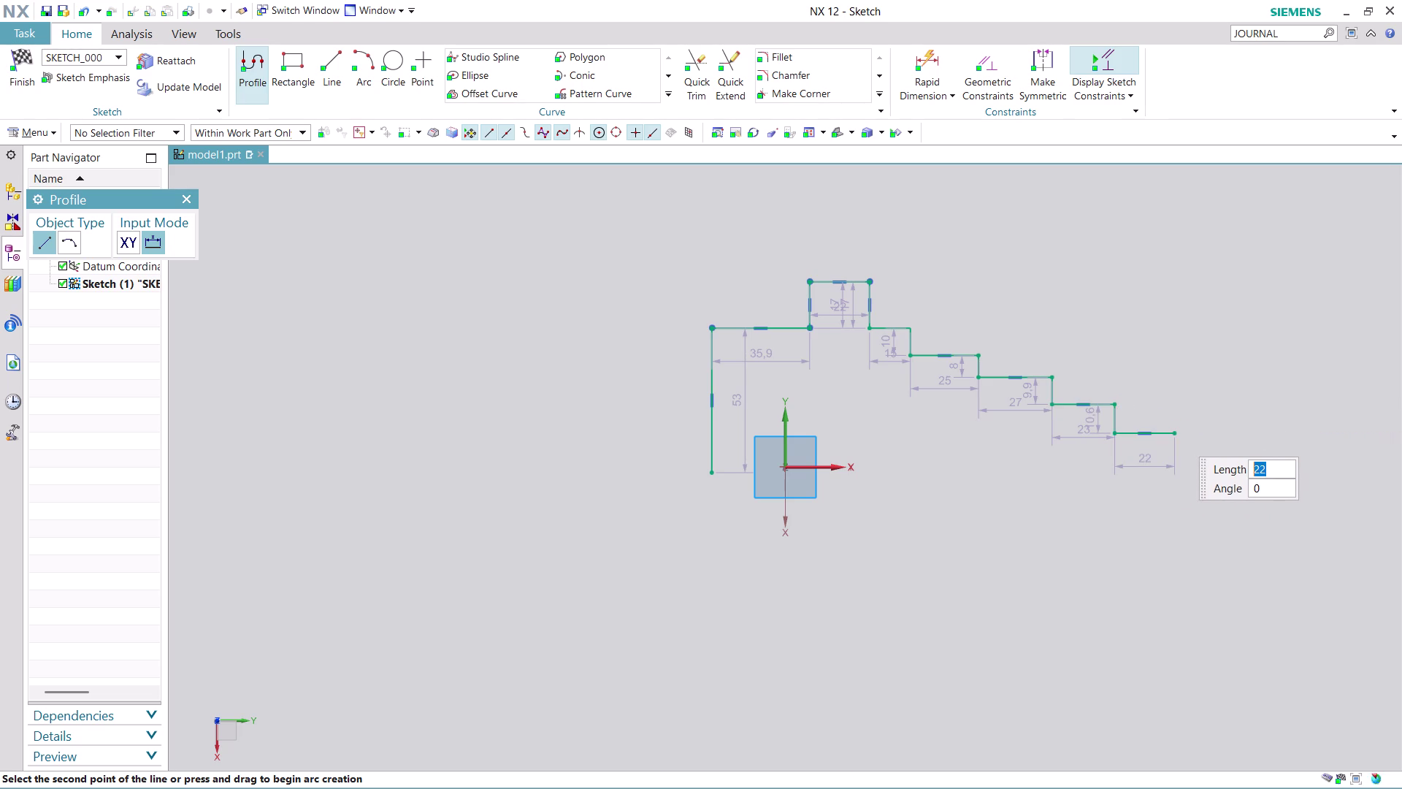
click(1174, 462)
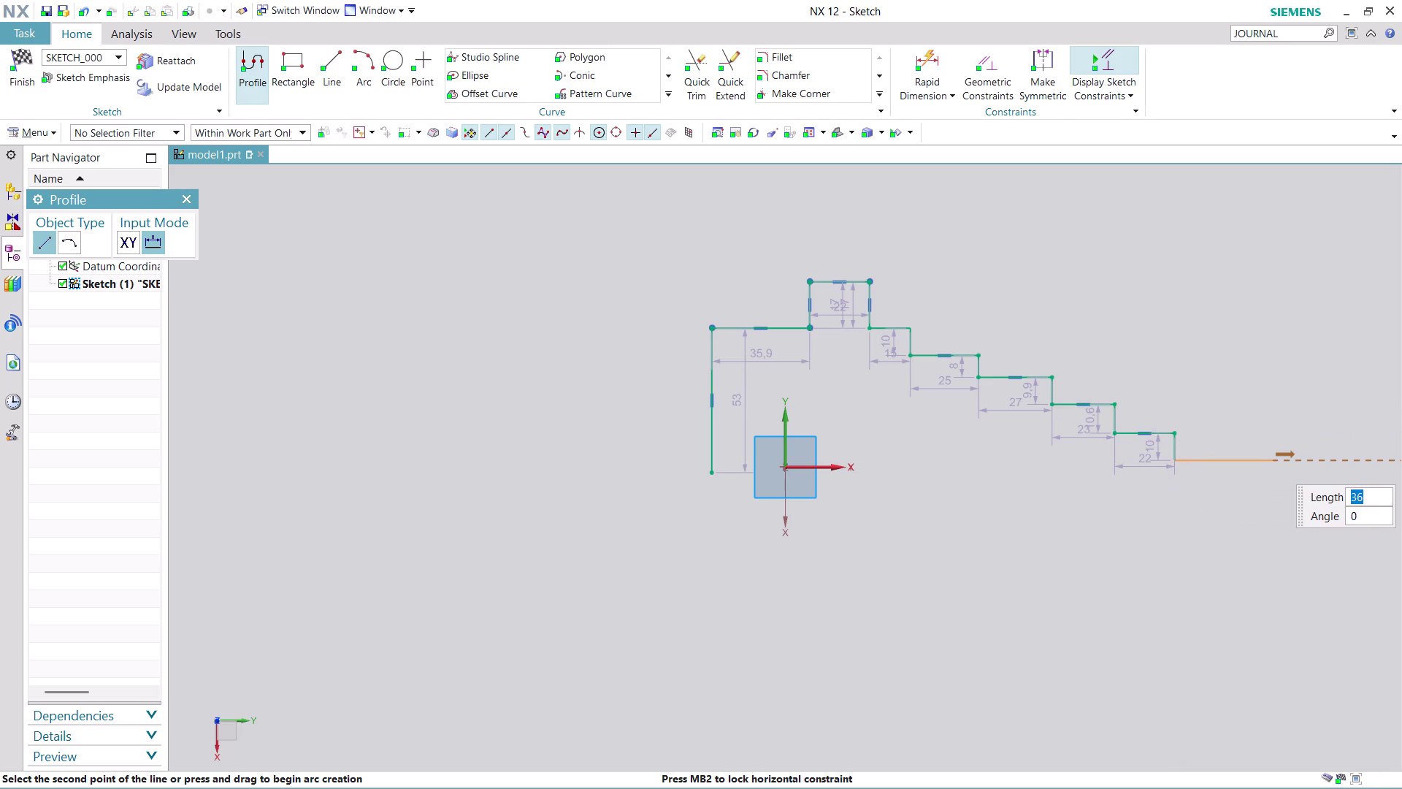
click(1273, 461)
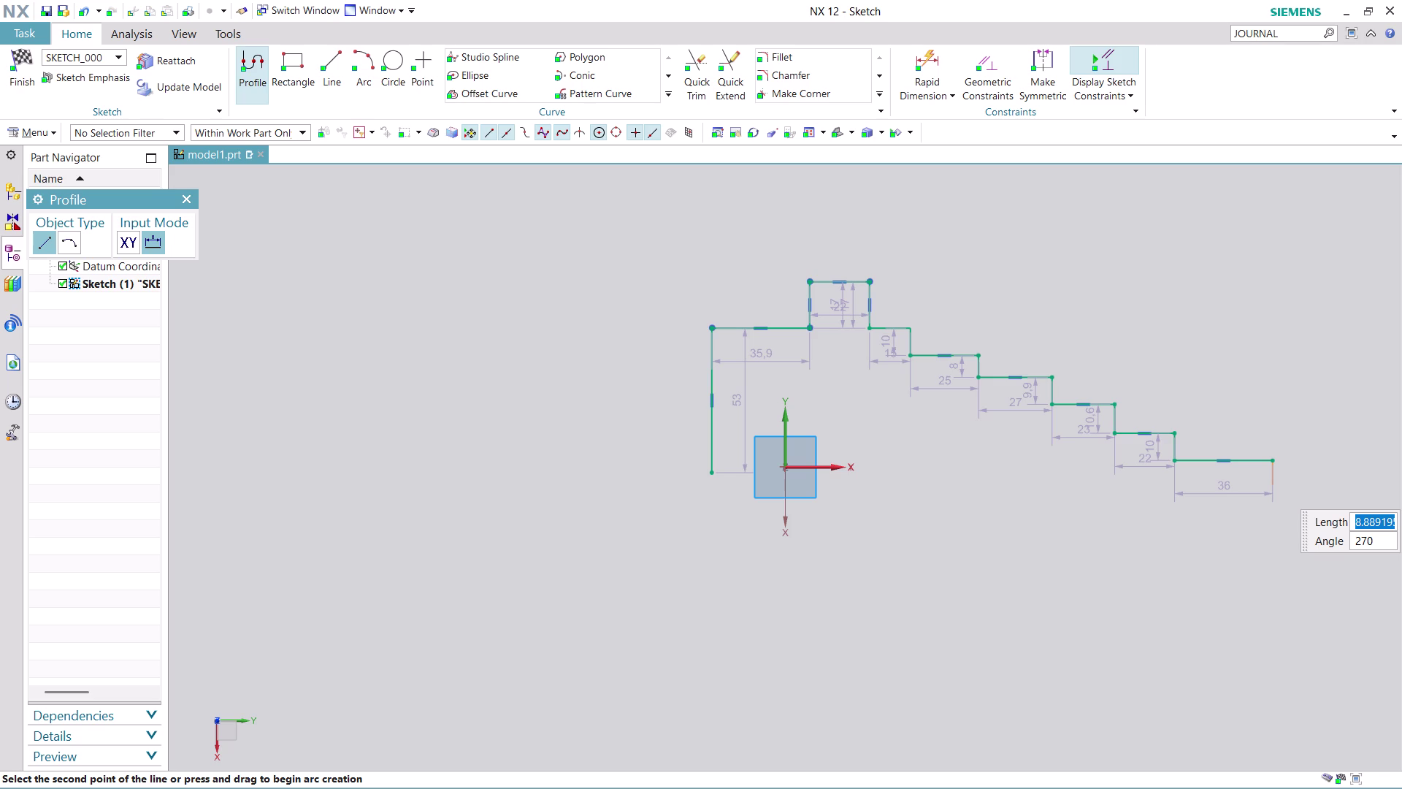
click(1276, 485)
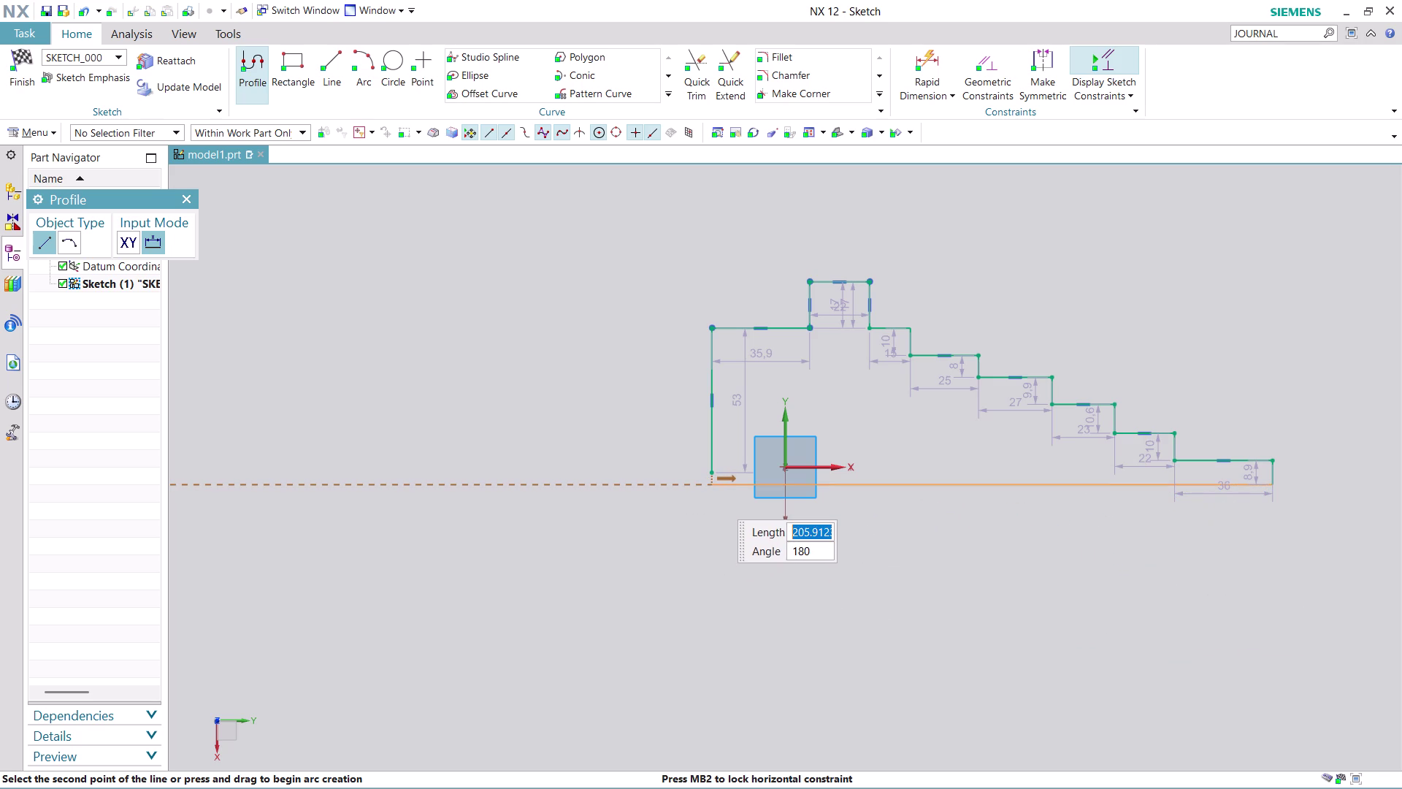
click(713, 495)
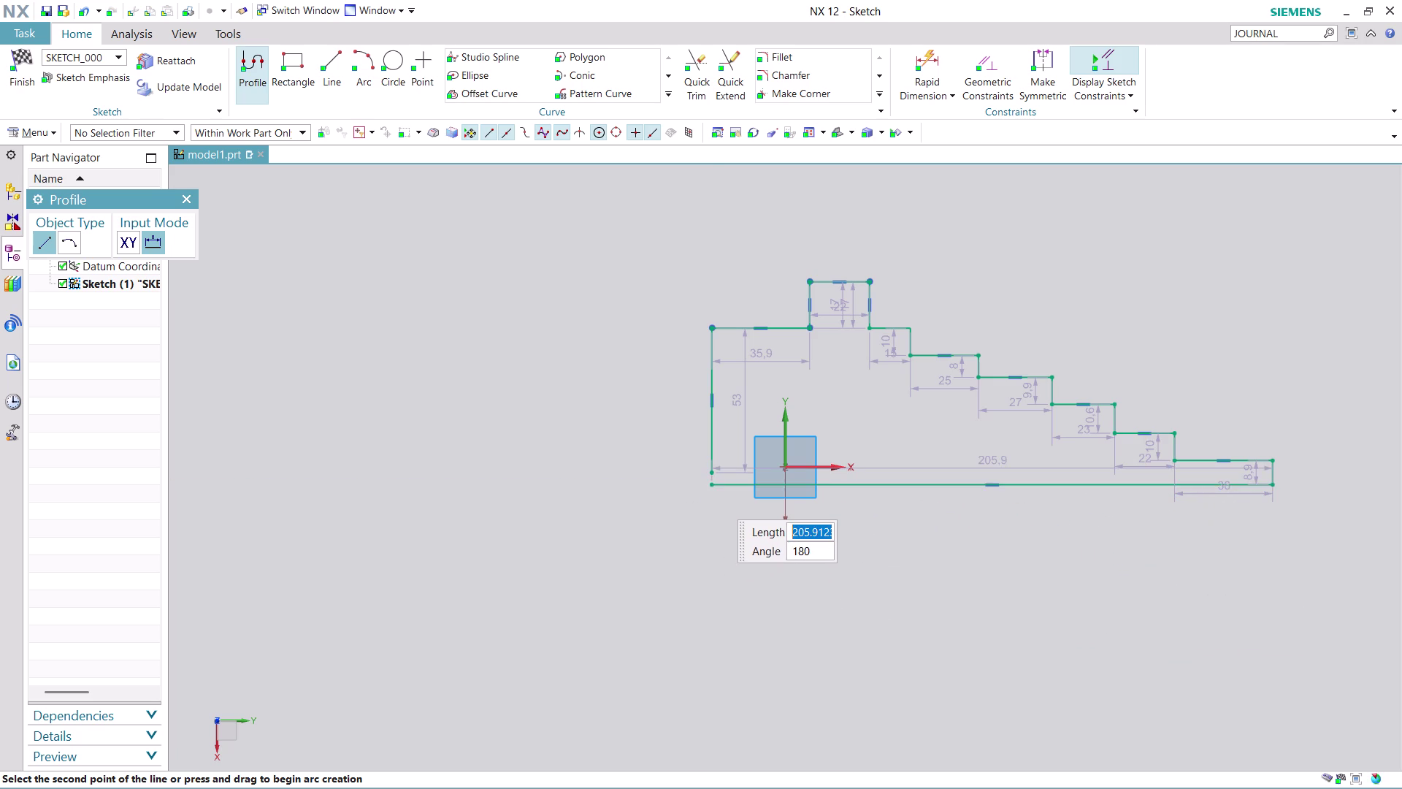
Undo the misplaced bottom edge, left joining line, and a stray angled line.
click(713, 475)
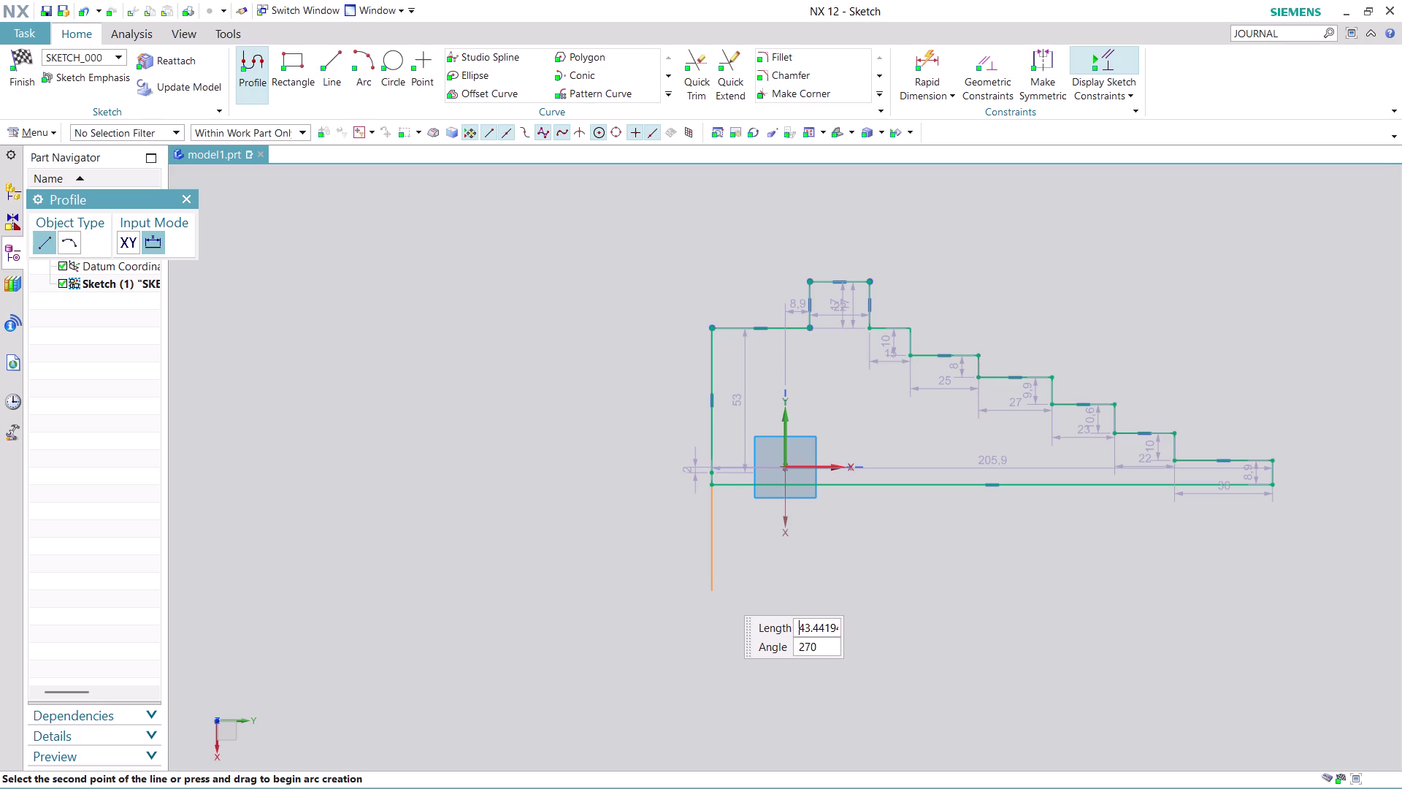
key(ctrl+z)
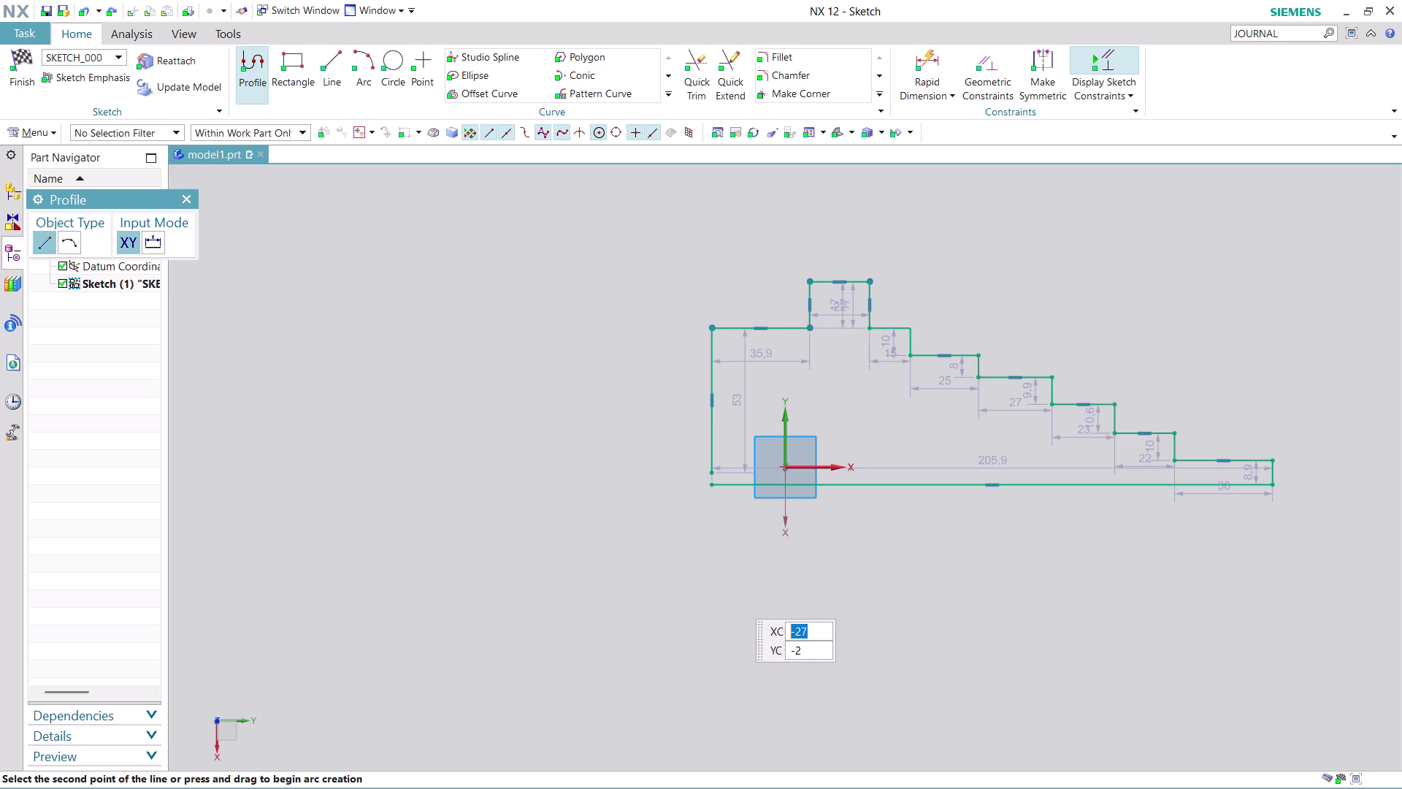
key(ctrl+z)
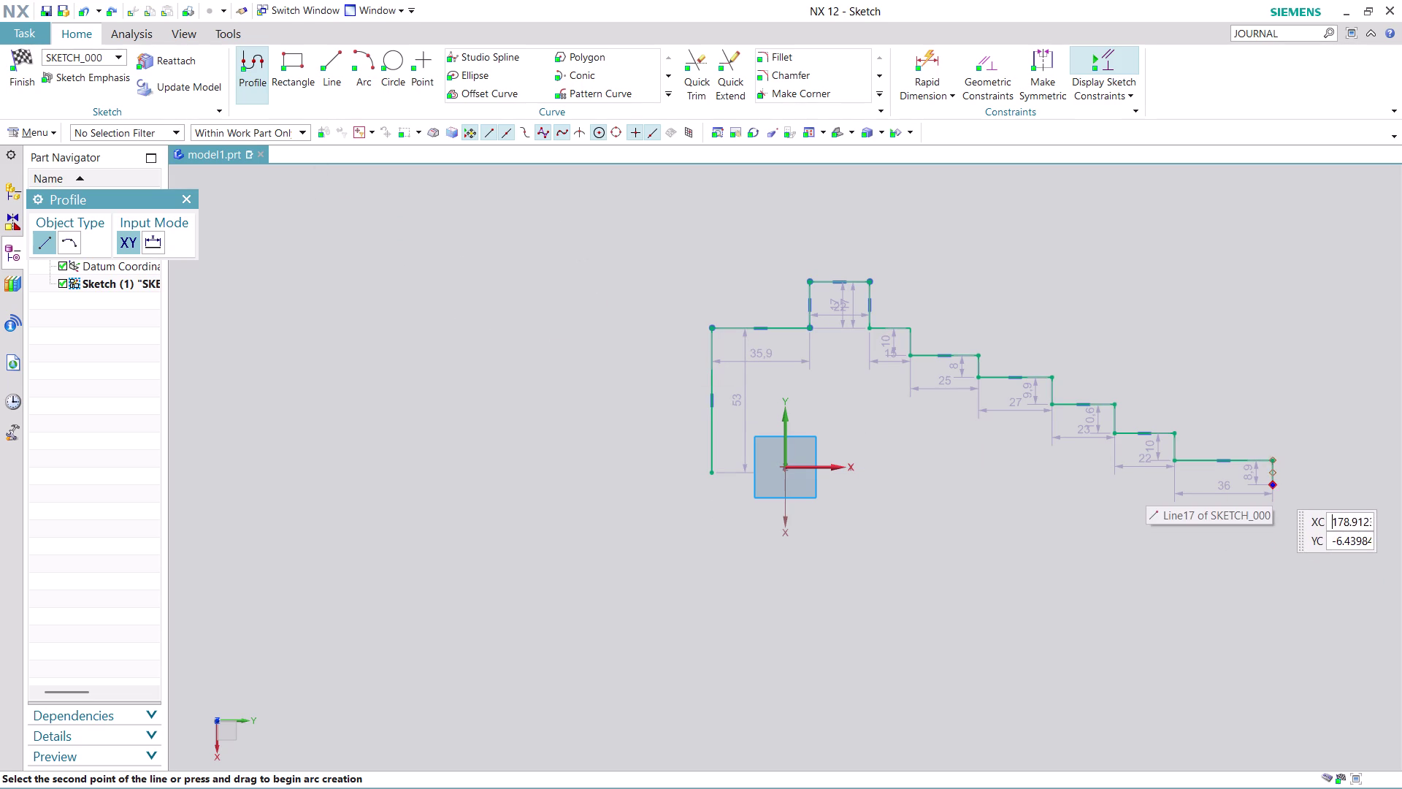
click(1273, 485)
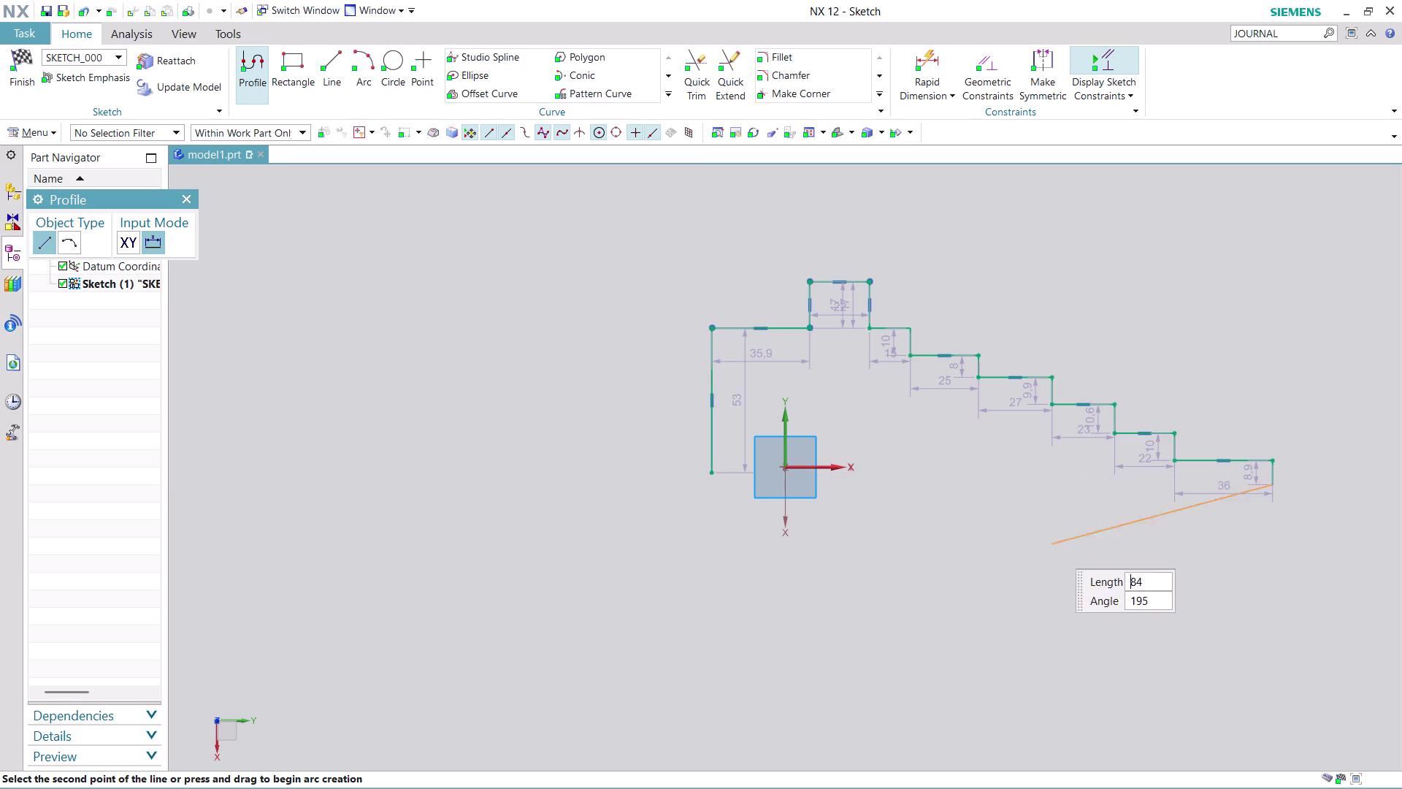
key(ctrl+z)
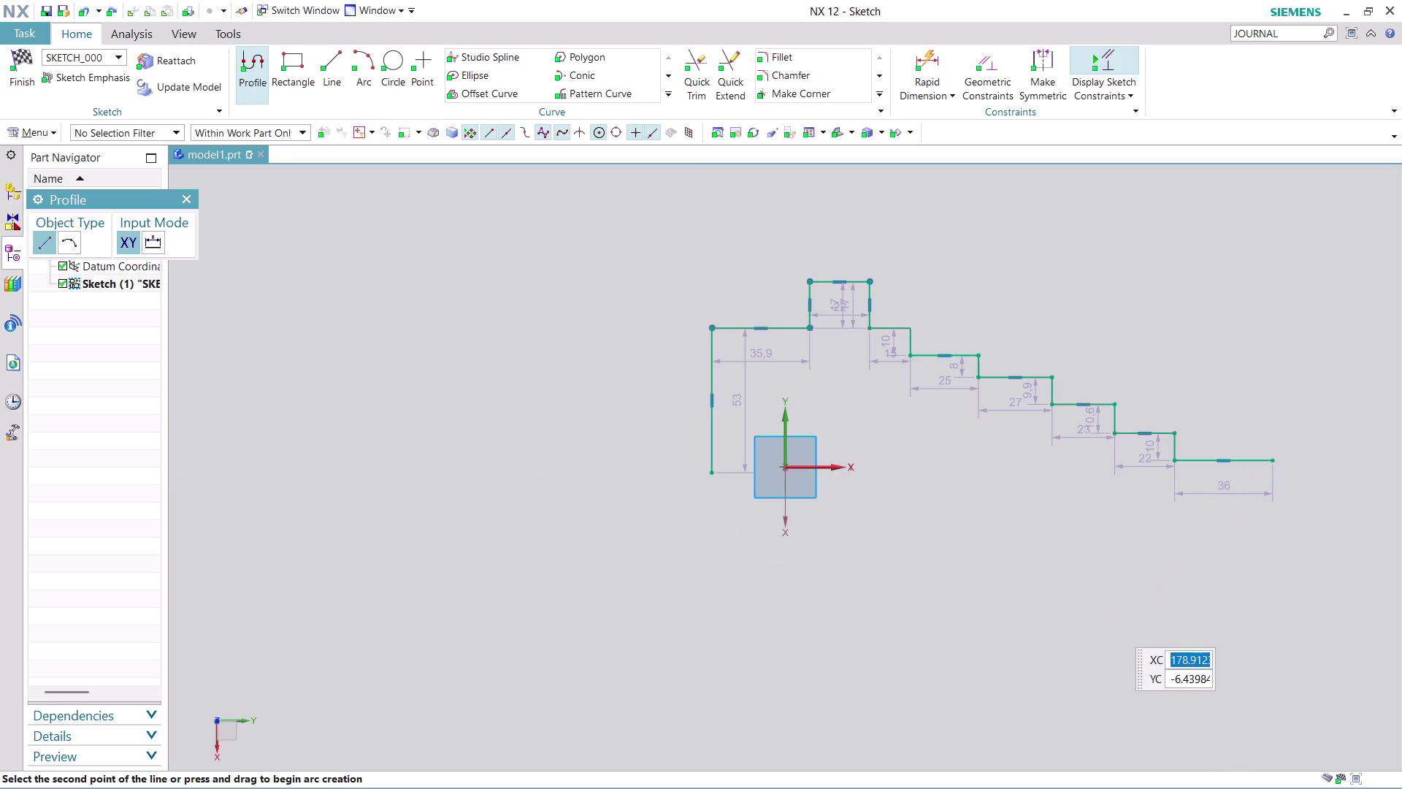
Redraw the bottom edge from the lower right corner to the profile's starting corner.
click(1274, 460)
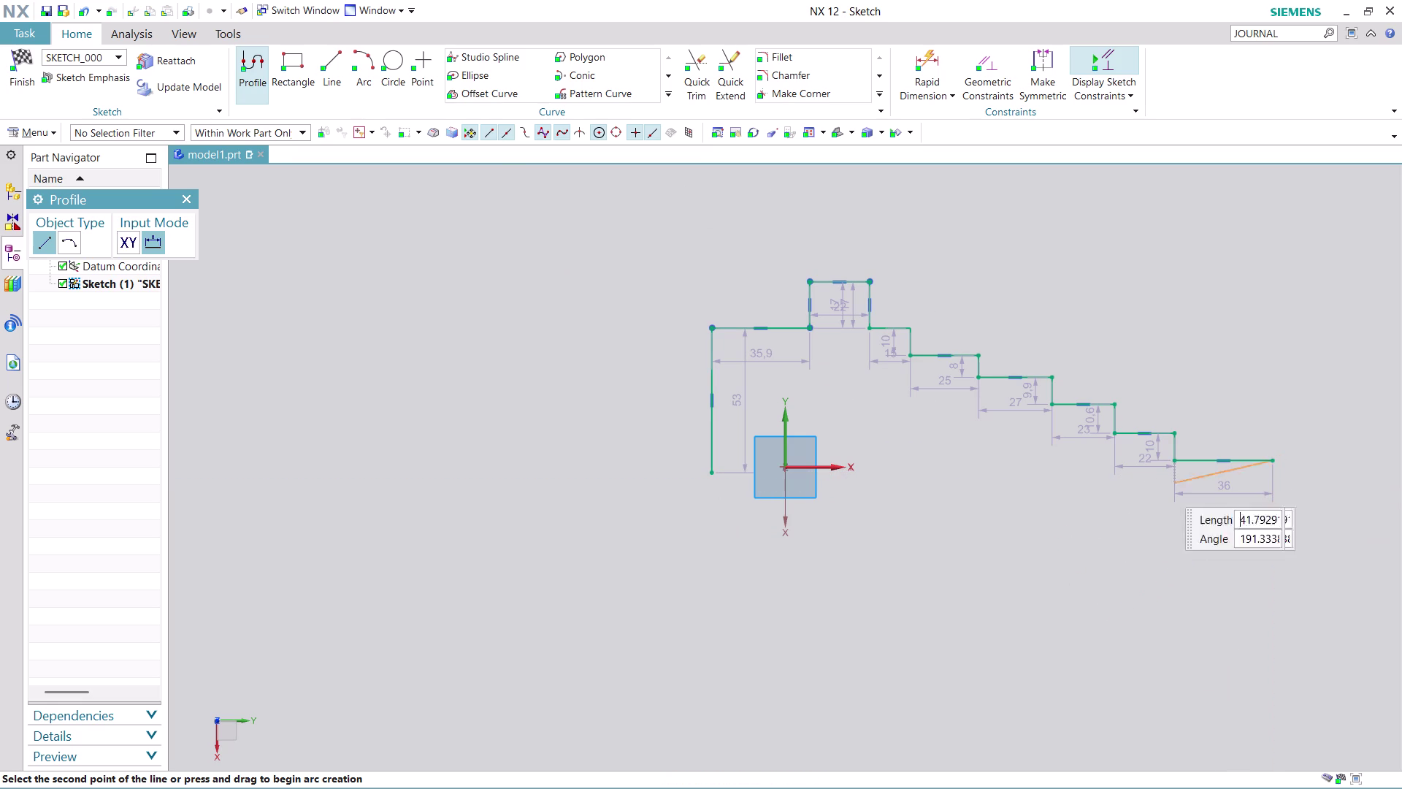
click(1274, 471)
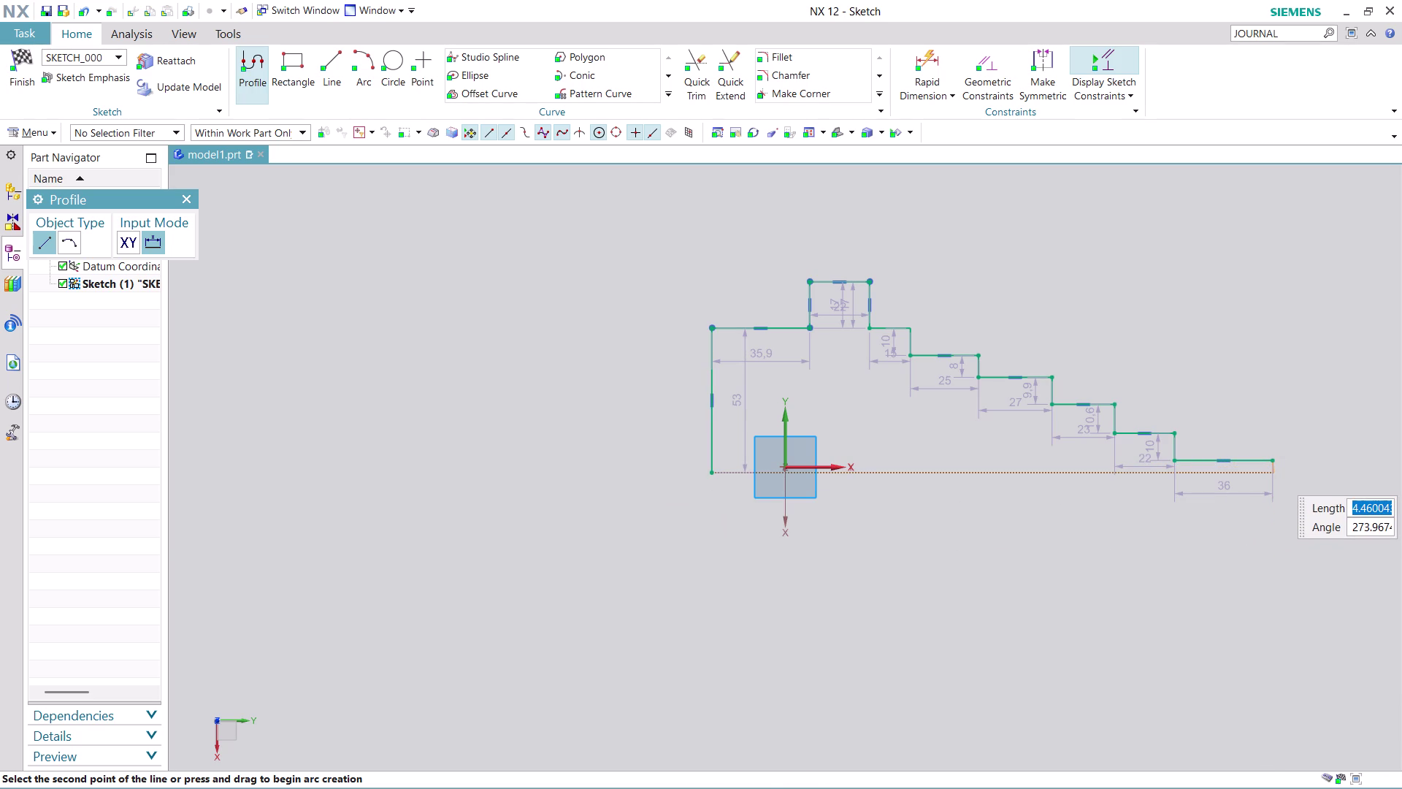
click(710, 473)
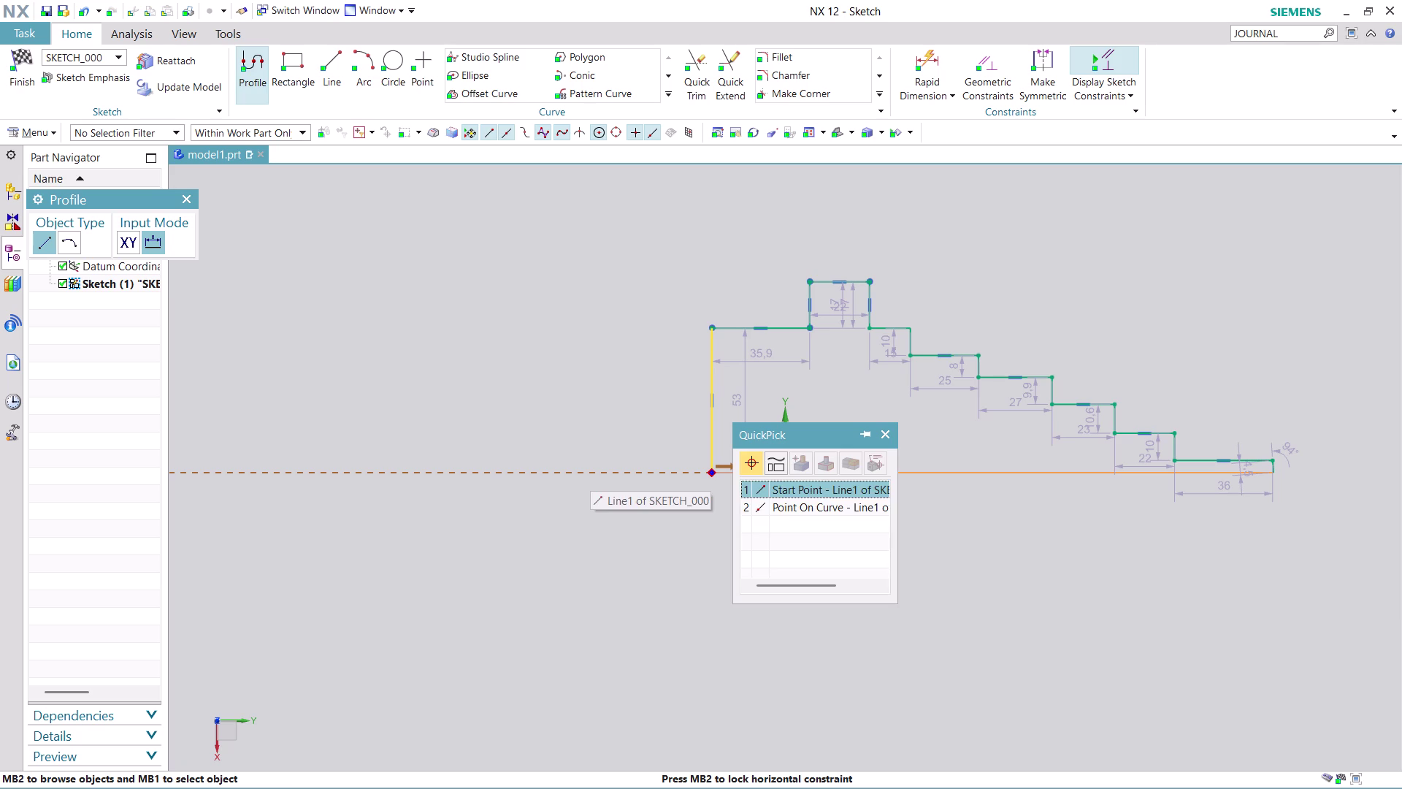
click(814, 488)
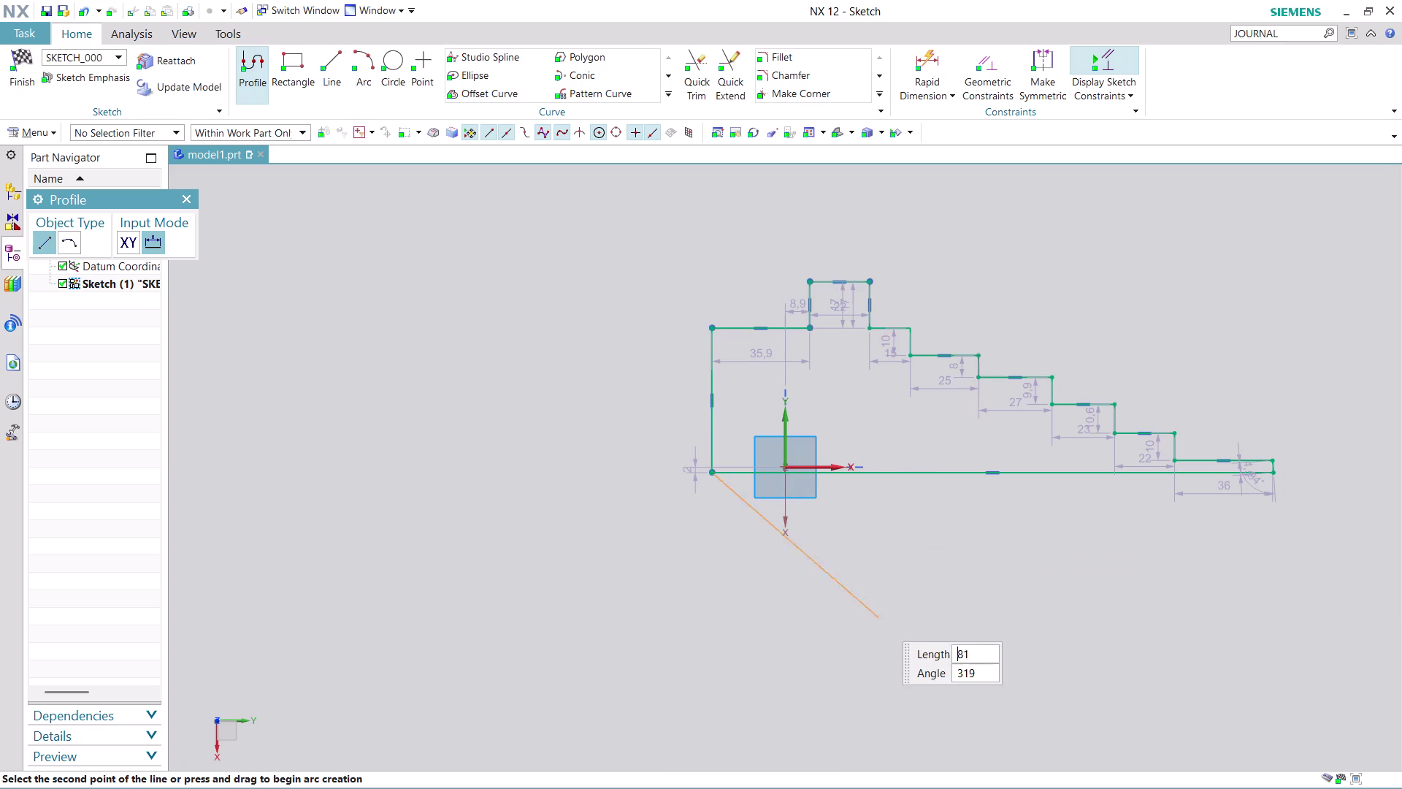
key(Escape)
scroll(up, 3)
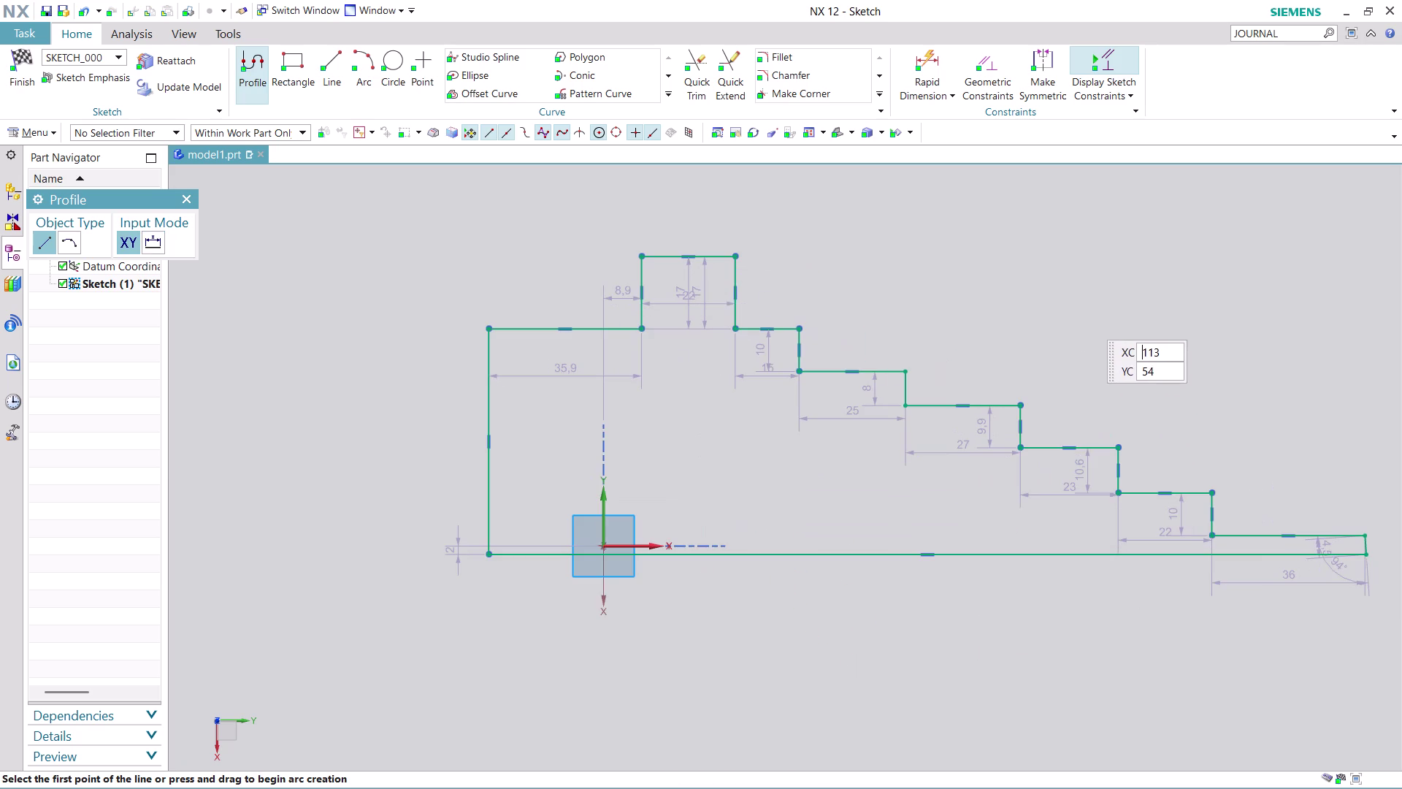
scroll(up, 3)
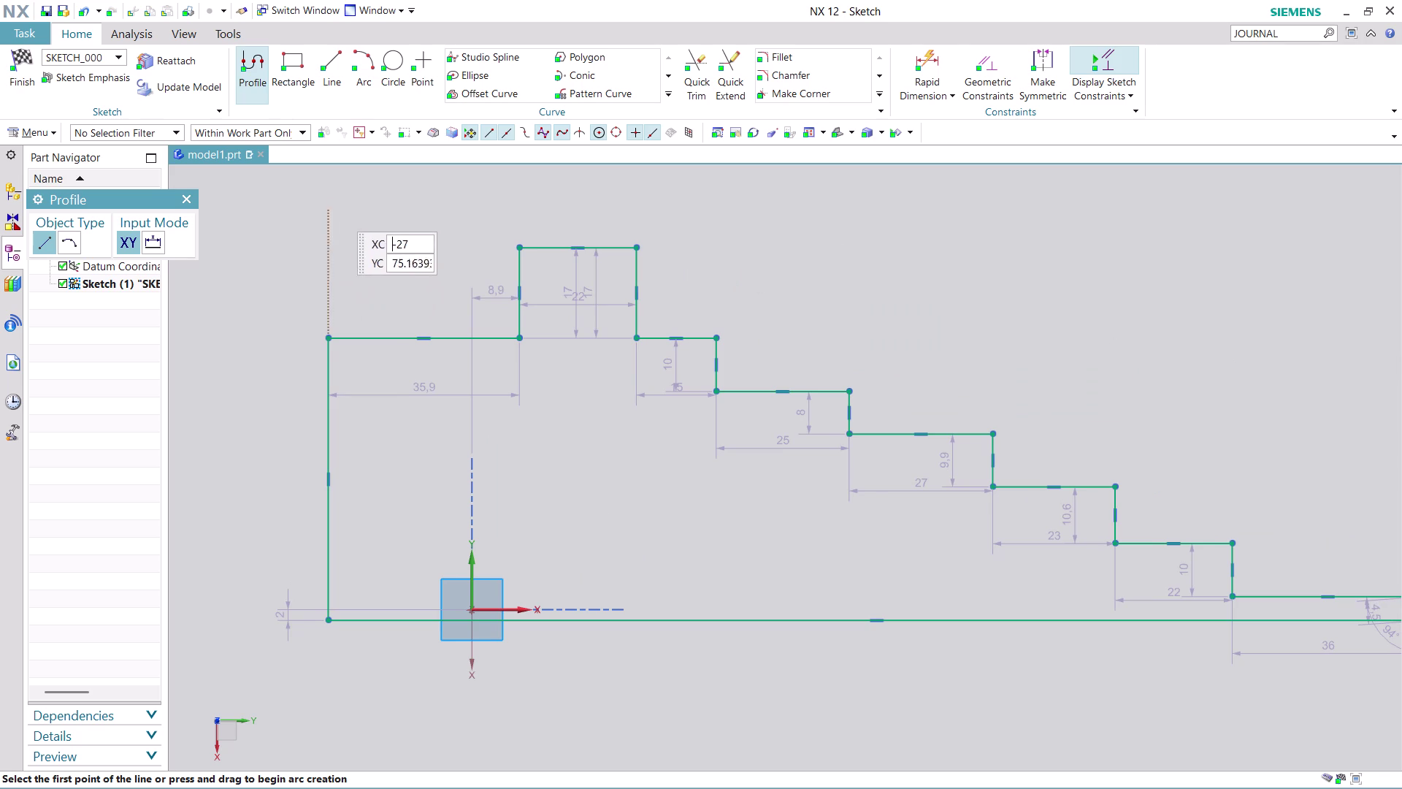
click(941, 62)
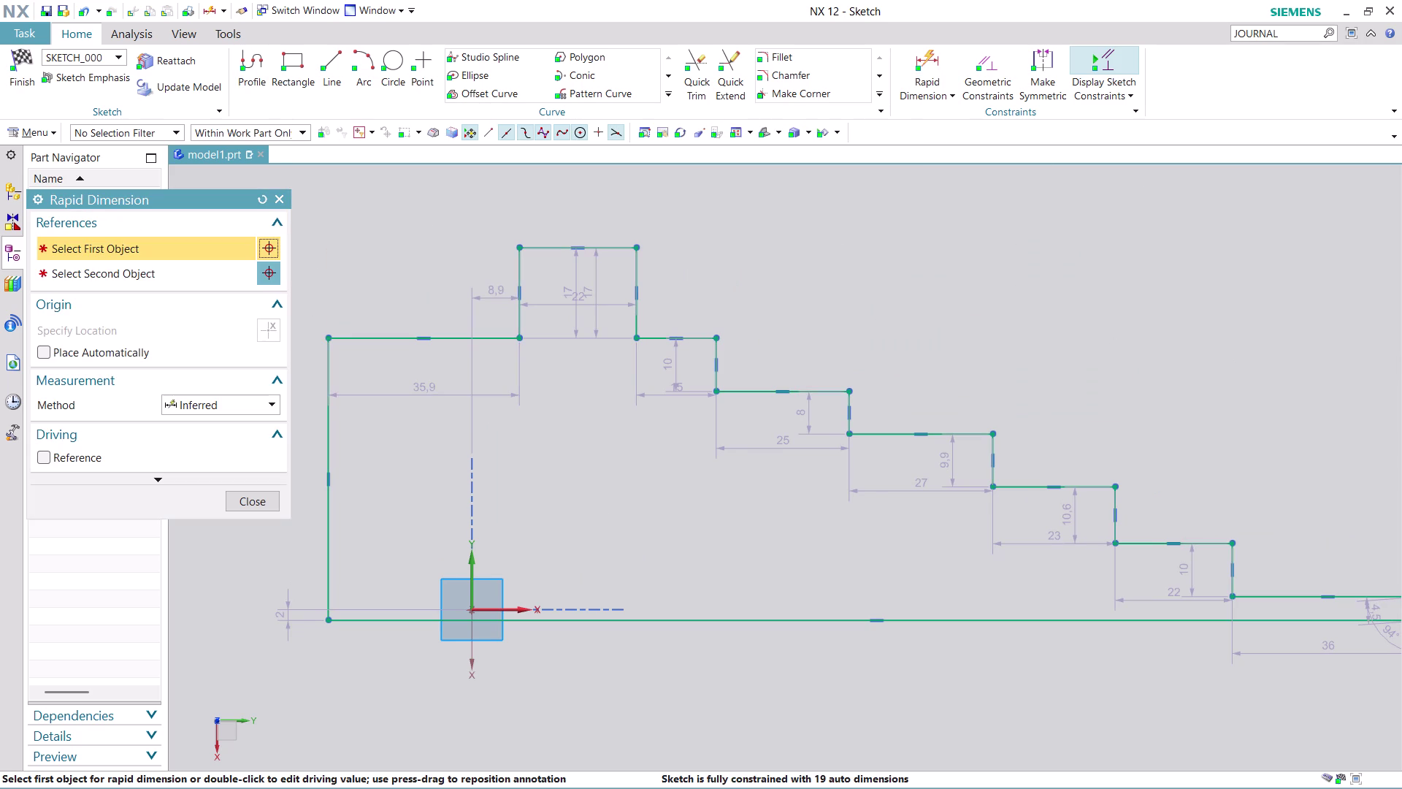
Change the 35.9 top-left edge dimension to 40 and reframe the view.
click(421, 393)
double_click(421, 392)
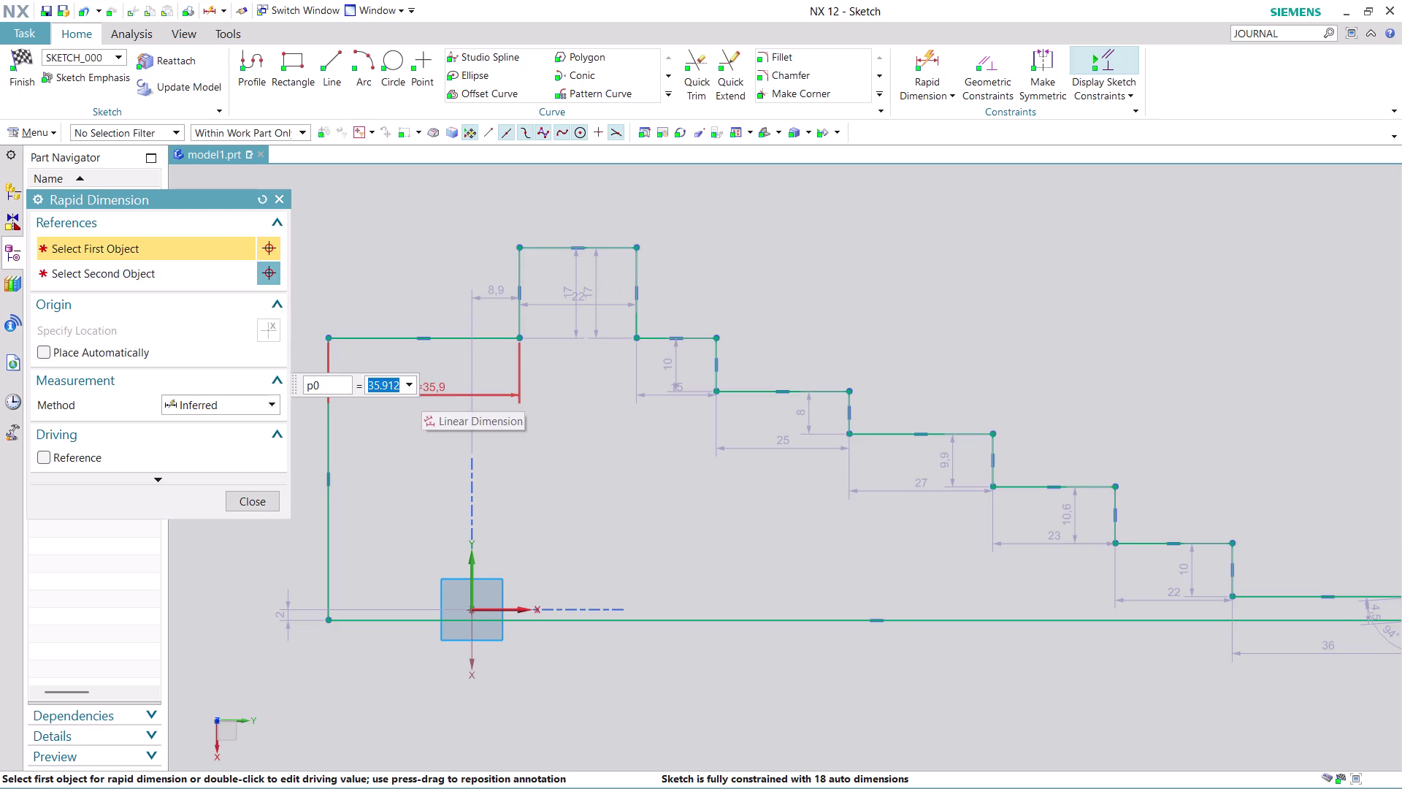
text(4)
text(0)
key(Return)
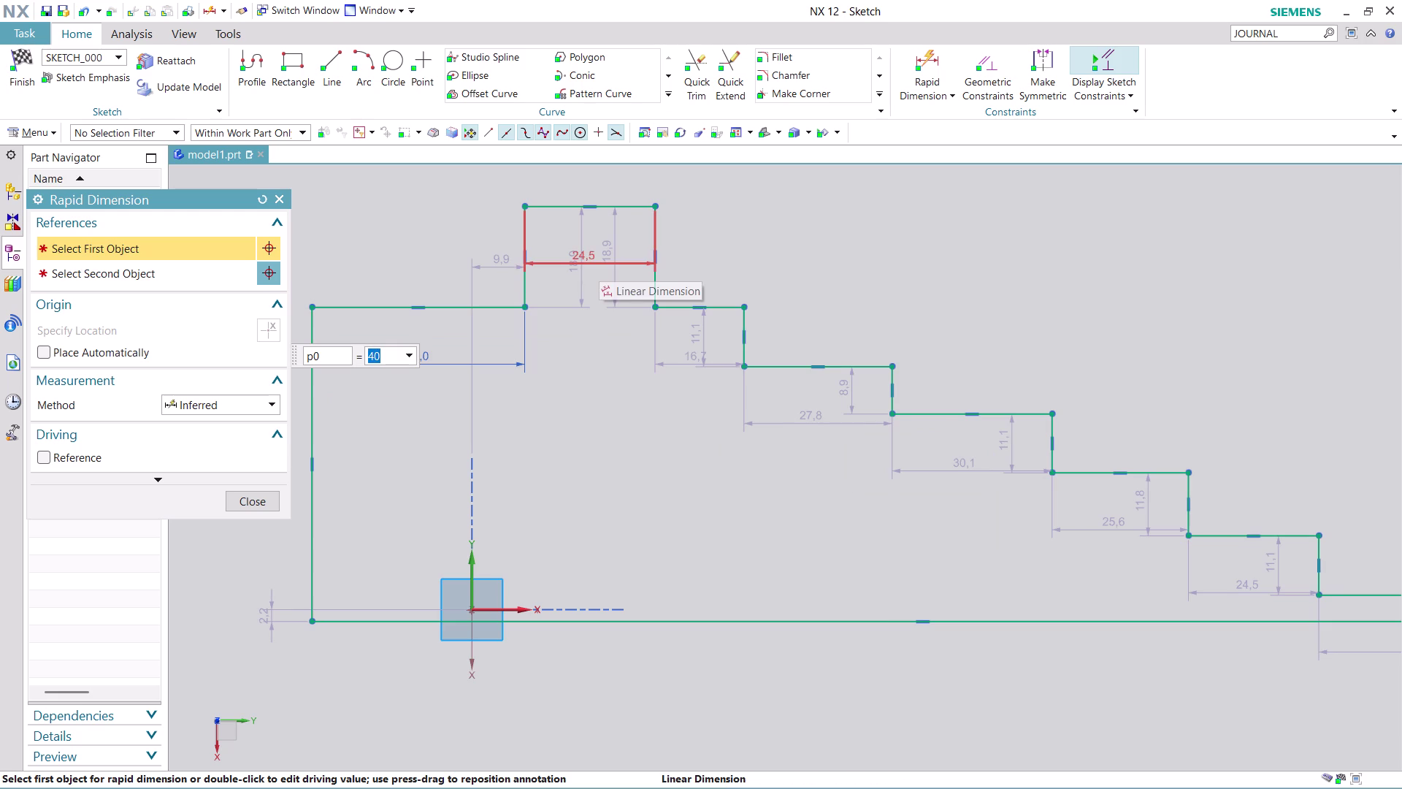
scroll(down, 3)
scroll(up, 3)
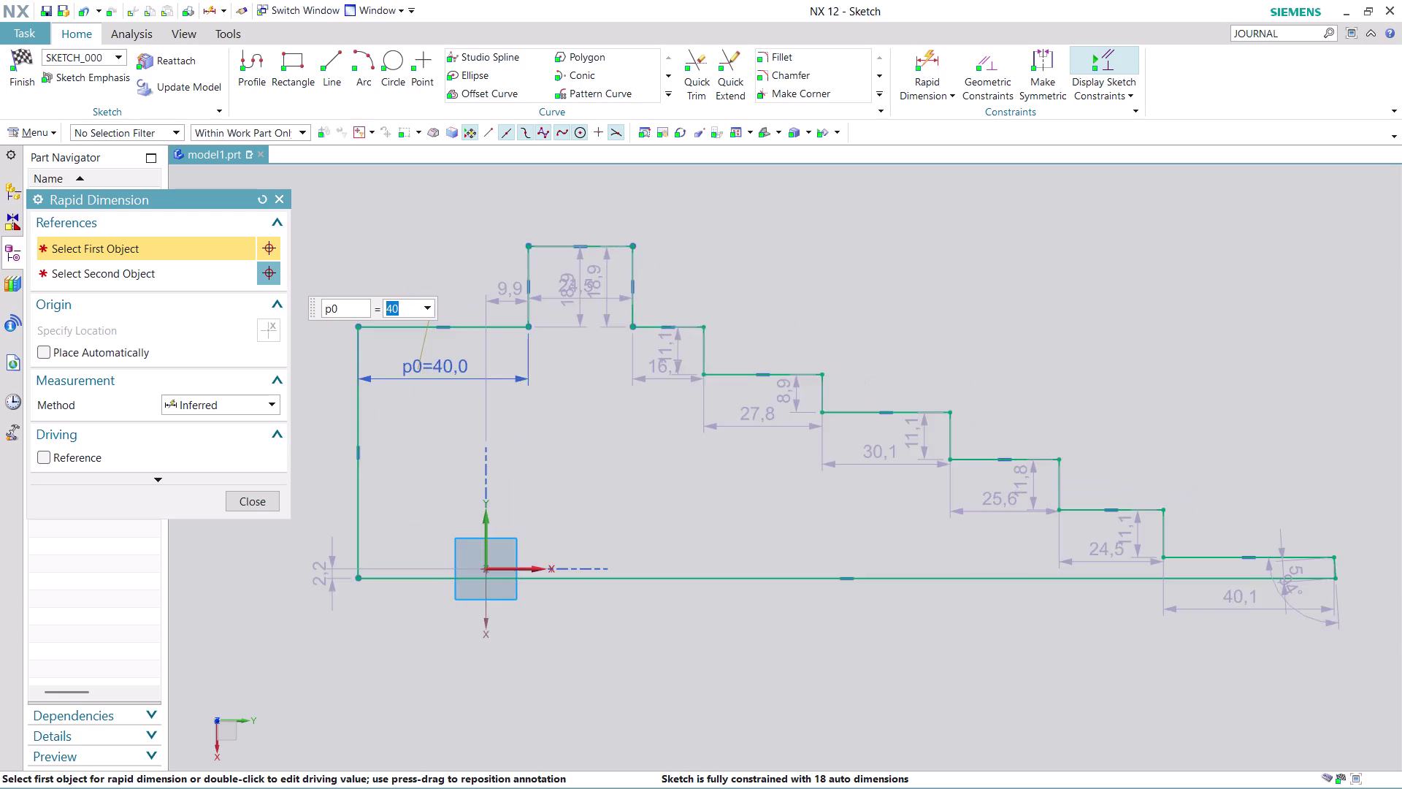
scroll(up, 3)
scroll(down, 3)
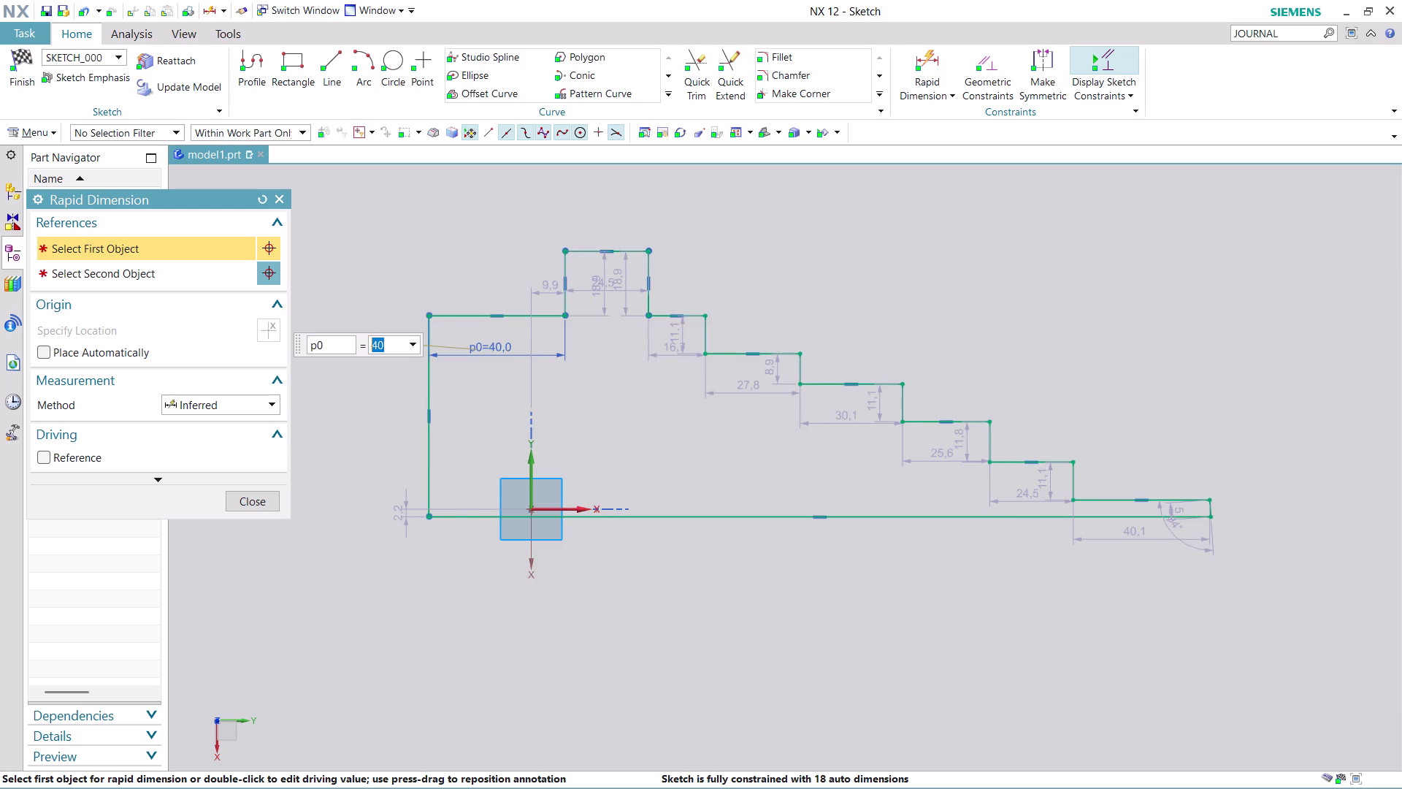
middle_drag(761, 269, 762, 282)
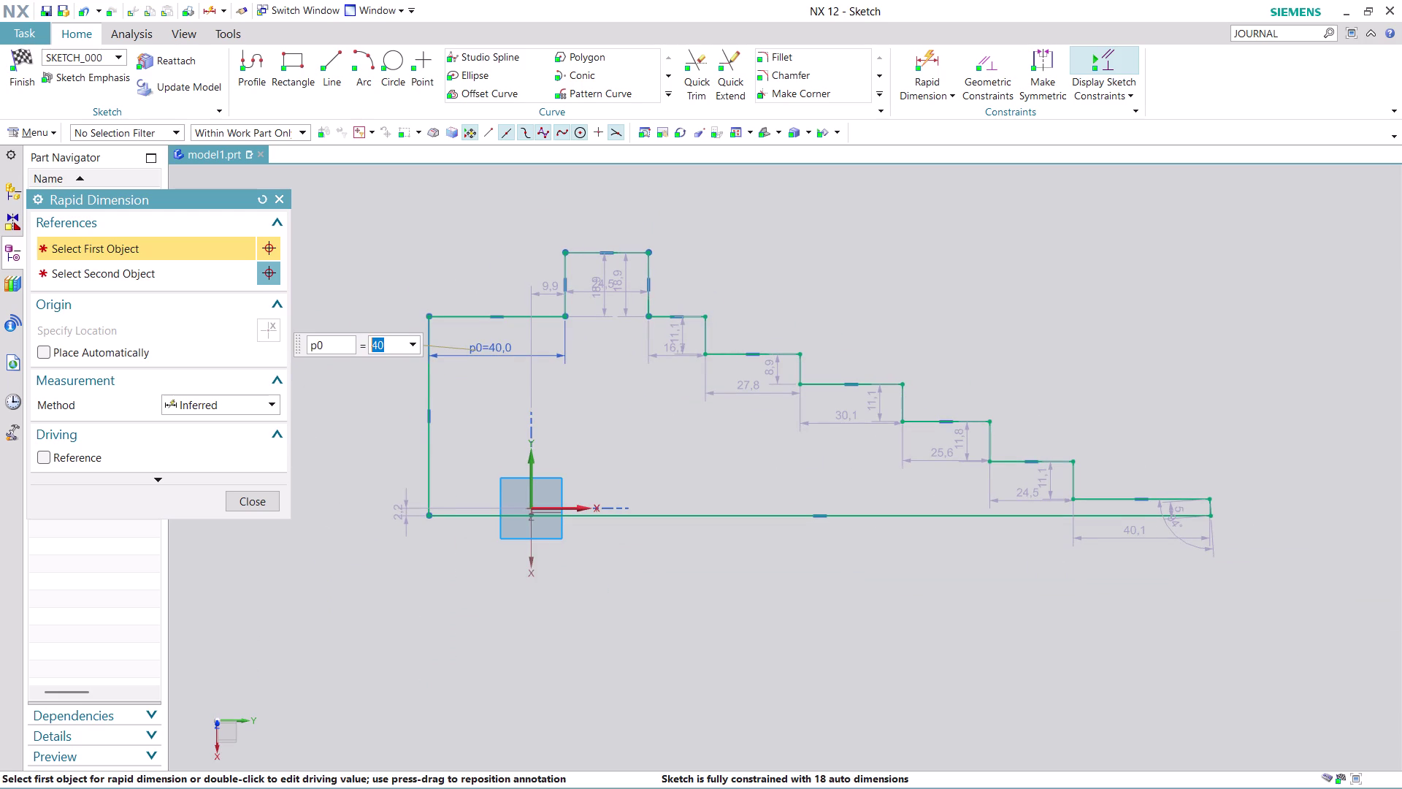